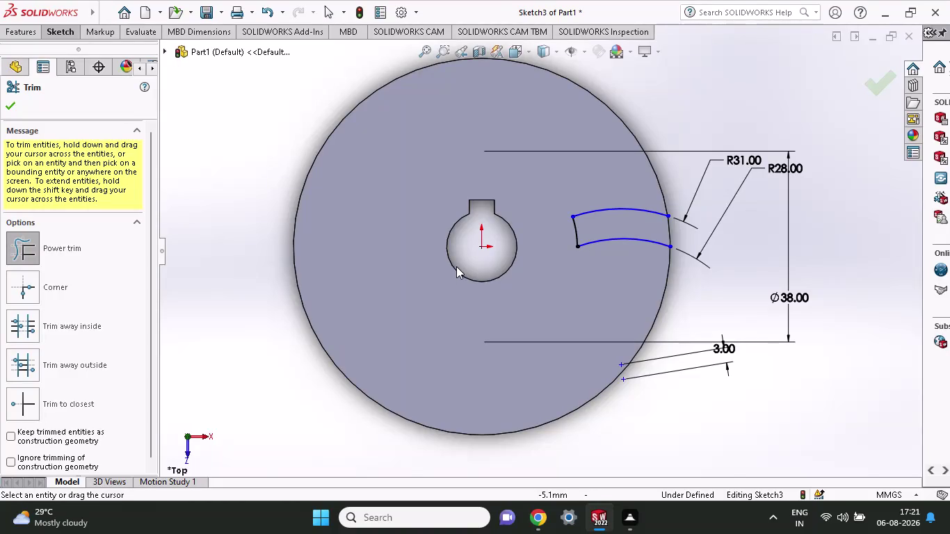
Finish trimming the R28/R31 blade slot and start a Circular Sketch Pattern.
click(104, 35)
click(73, 36)
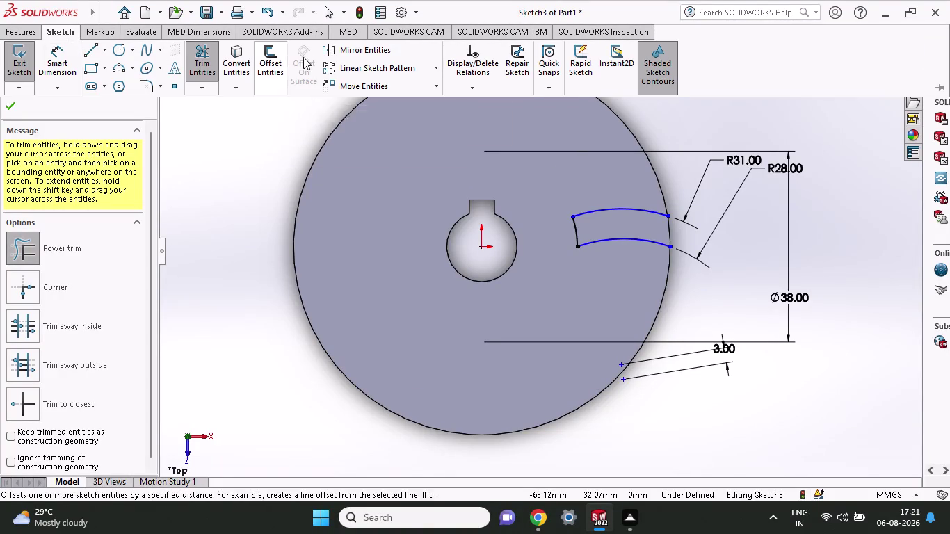
click(437, 73)
click(425, 103)
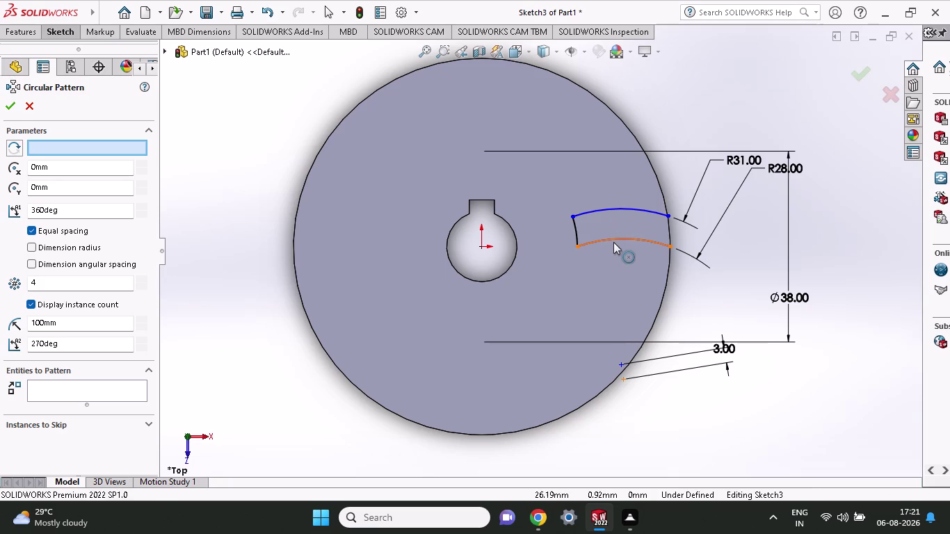
Pattern the three blade arcs six times around the disc's outer edge as centre.
click(613, 237)
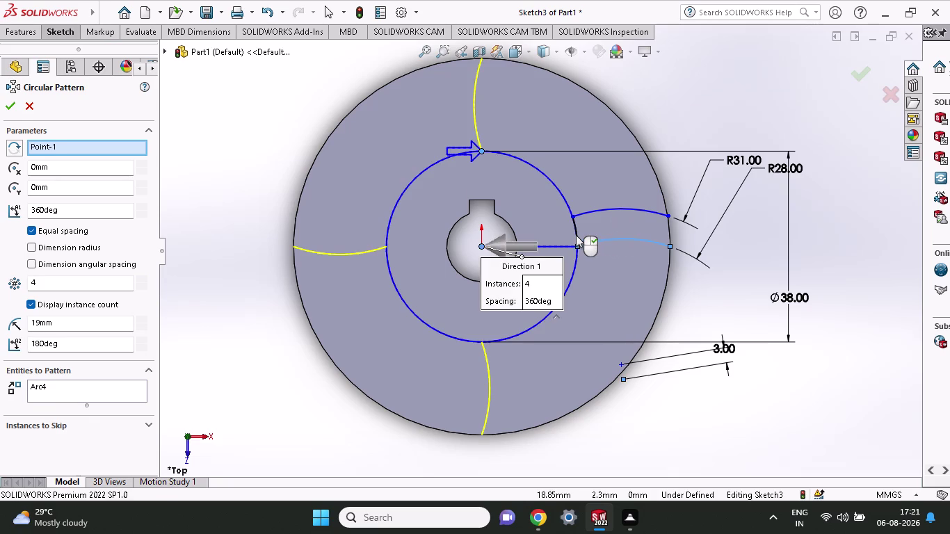
click(576, 235)
click(602, 208)
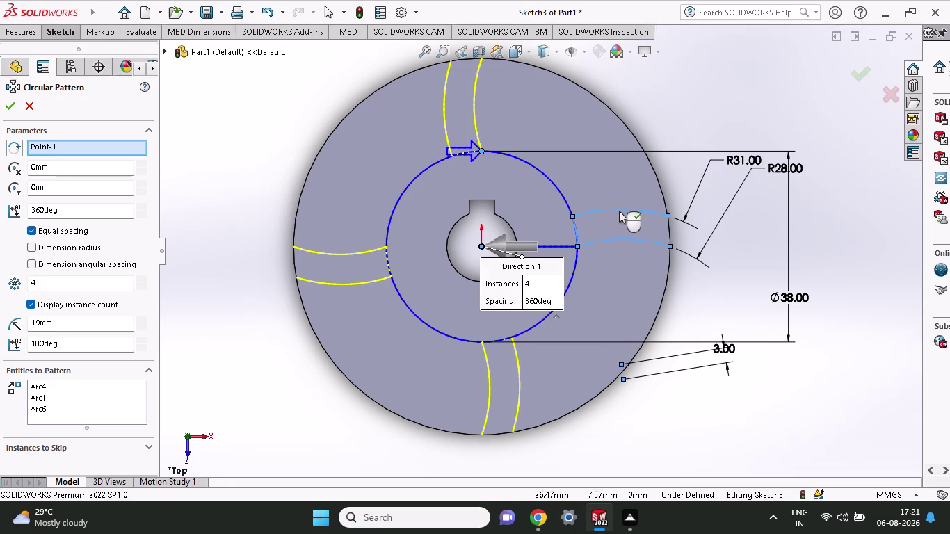
click(671, 233)
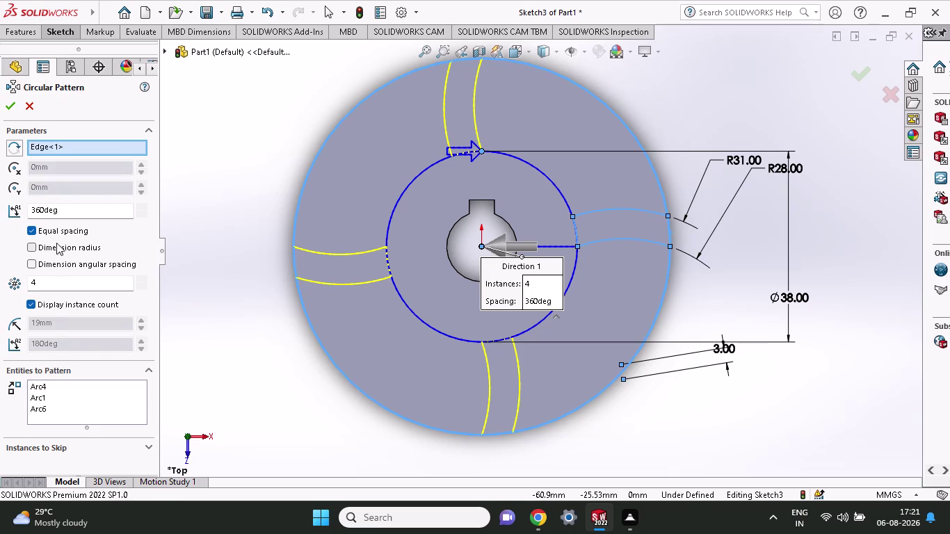
scroll(down, 3)
drag(55, 286, 6, 287)
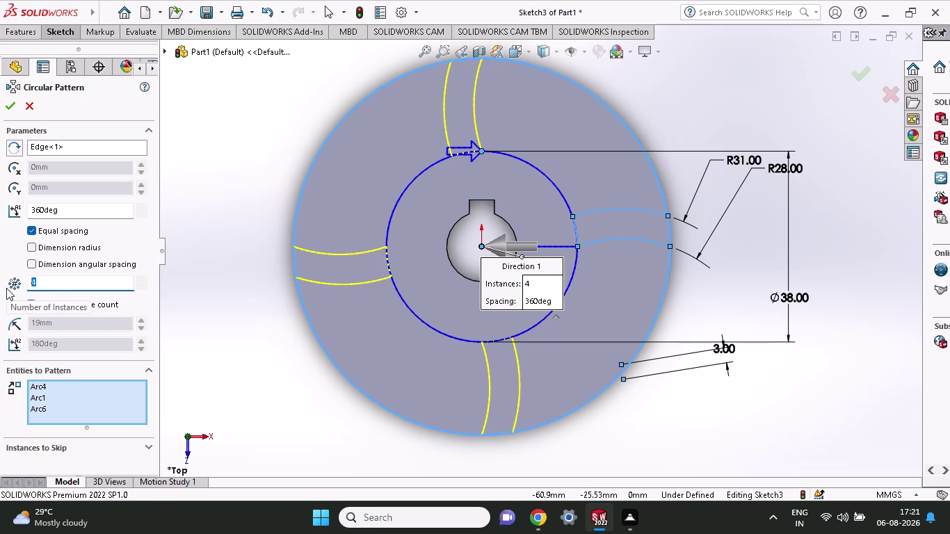
key(BackSpace)
key(6)
click(9, 107)
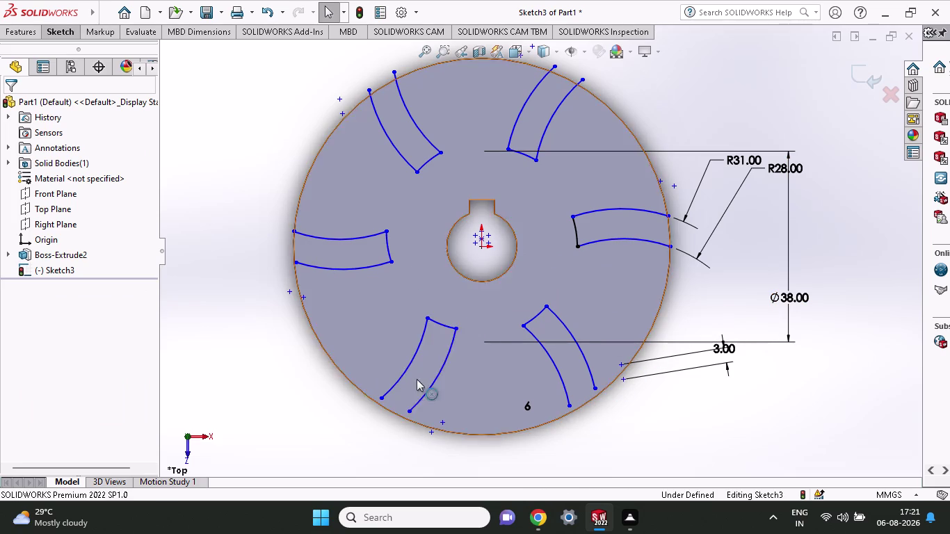
scroll(down, 3)
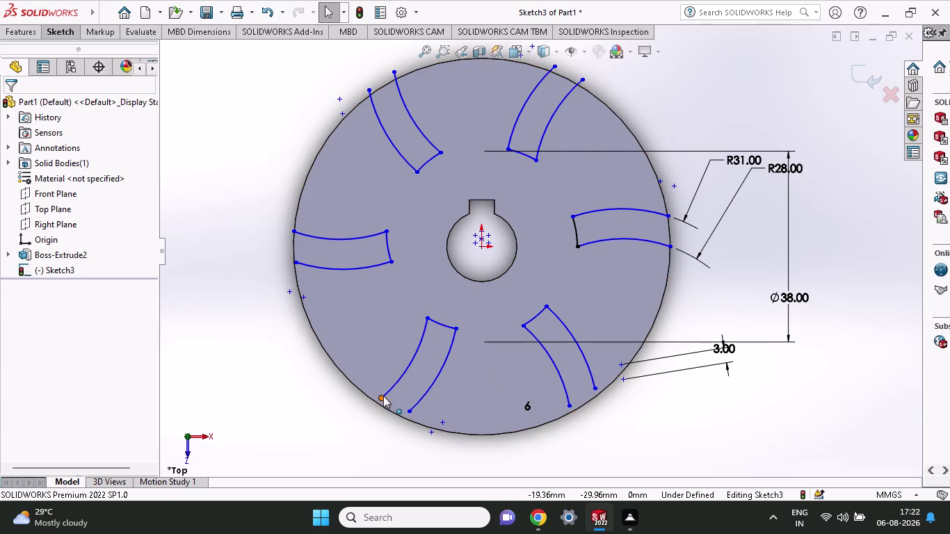
scroll(down, 3)
drag(398, 385, 389, 394)
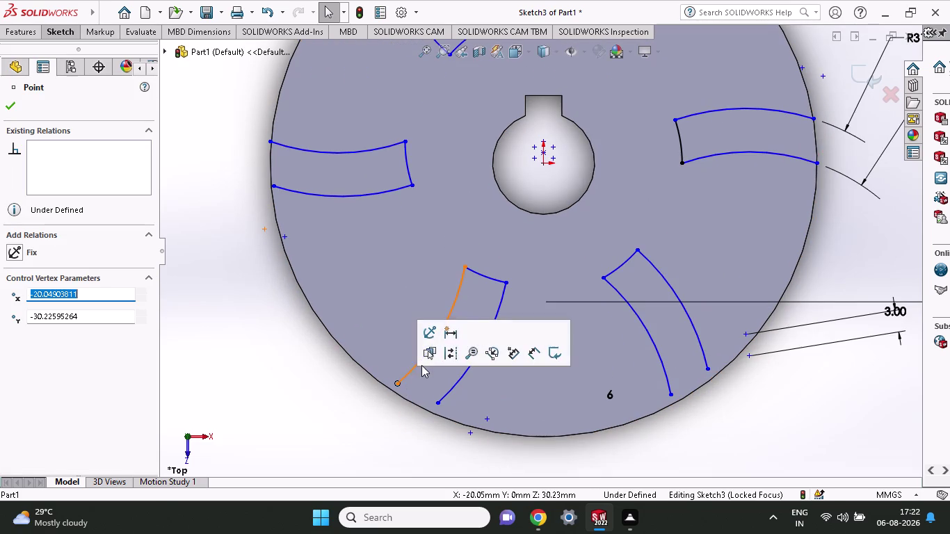
key(Escape)
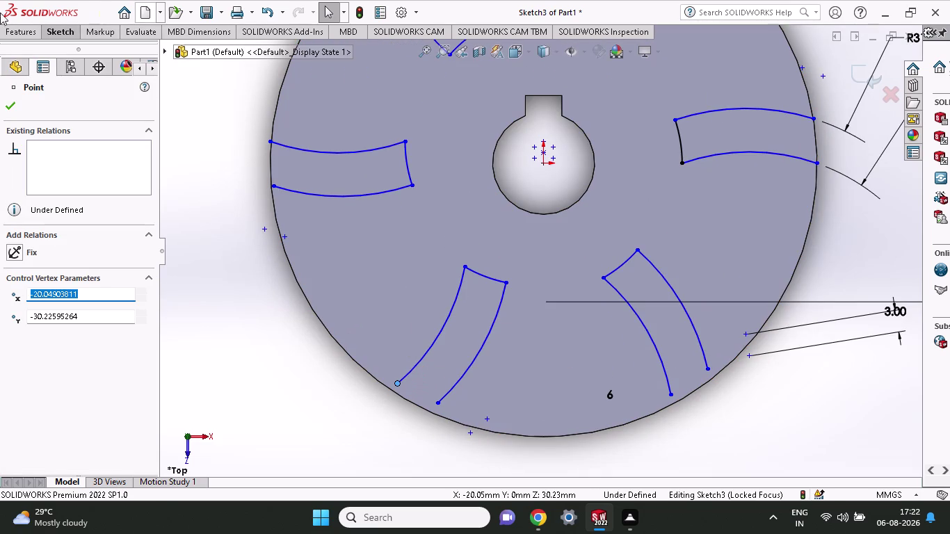
click(65, 30)
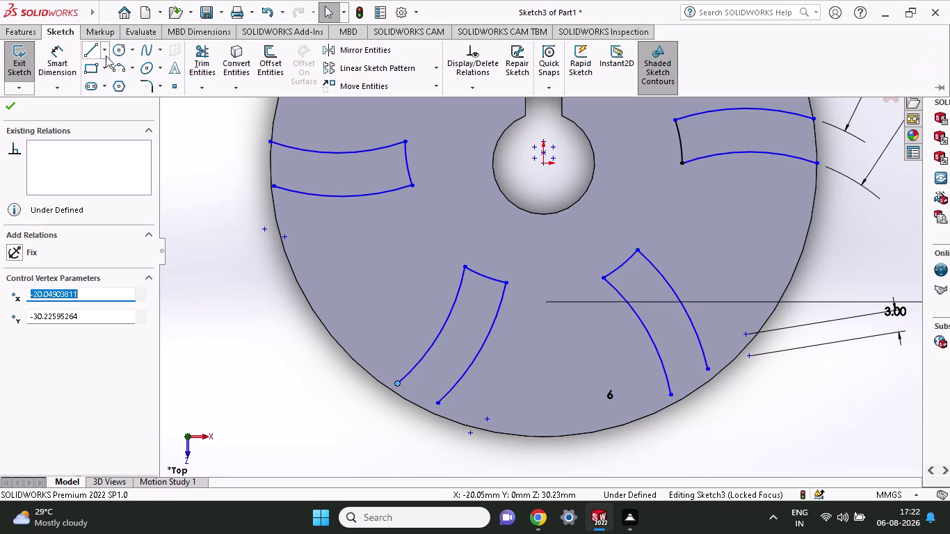
scroll(down, 3)
scroll(down, 3)
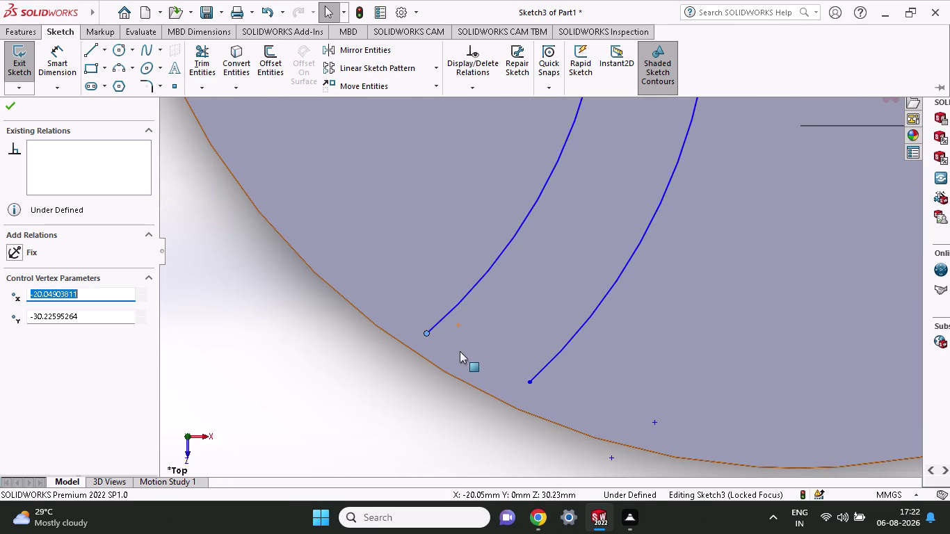
key(Escape)
scroll(up, 3)
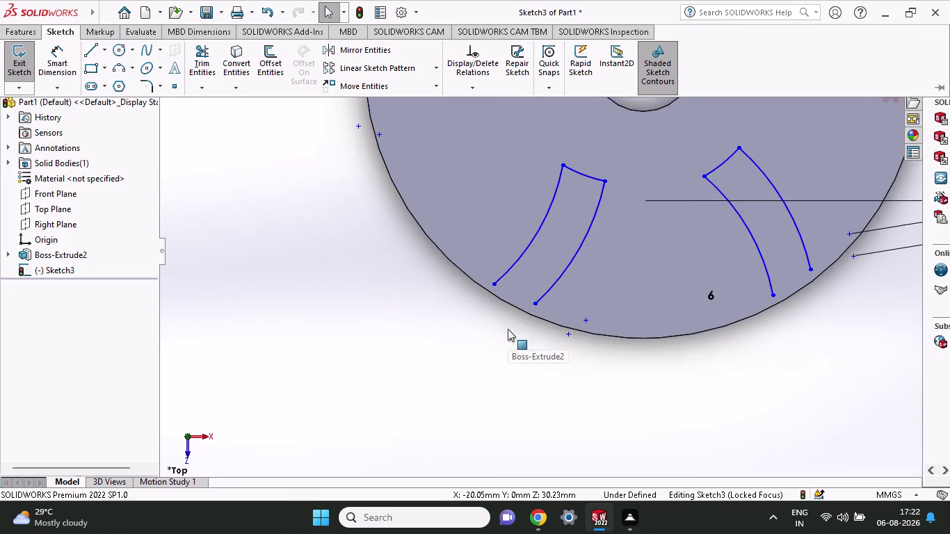
scroll(up, 3)
scroll(down, 3)
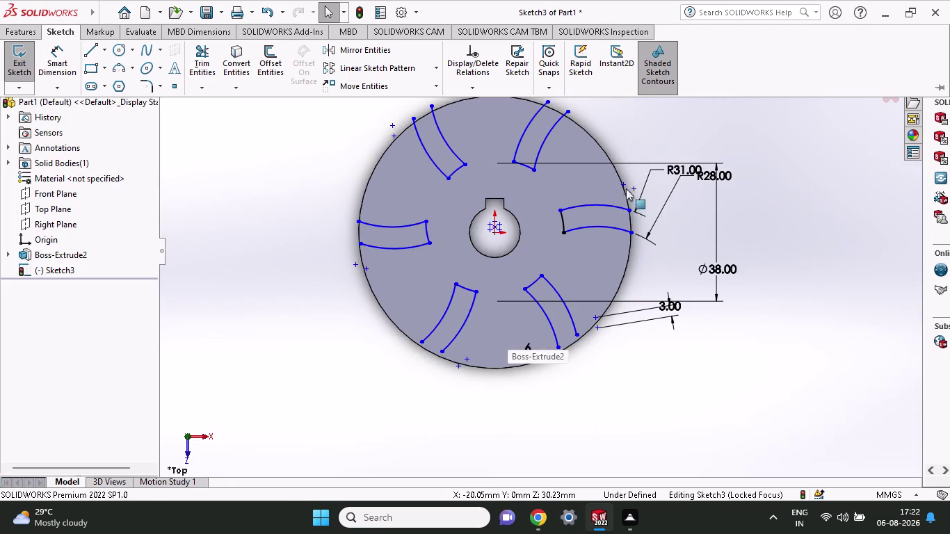
scroll(down, 3)
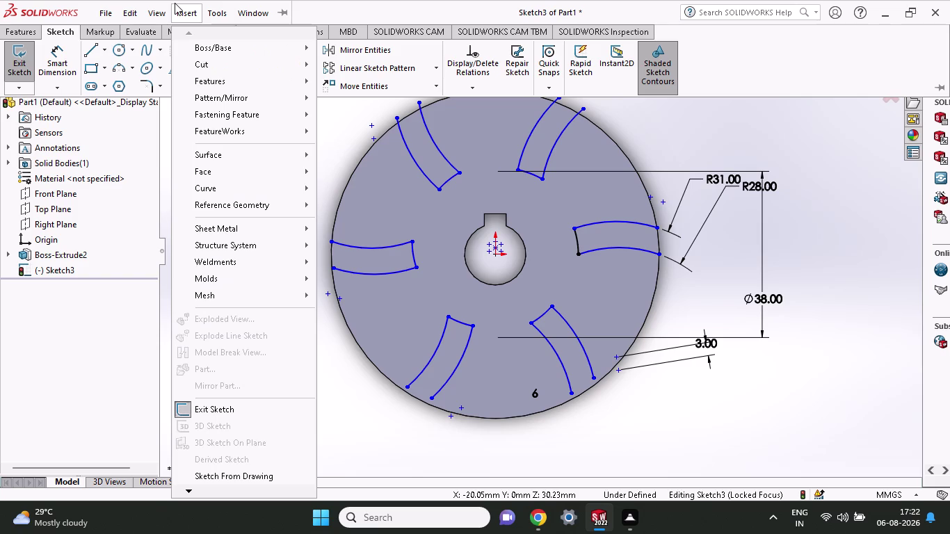
Undo the six-blade pattern and the preceding sketch changes.
key(ctrl+z)
key(ctrl+z)
key(ctrl+z)
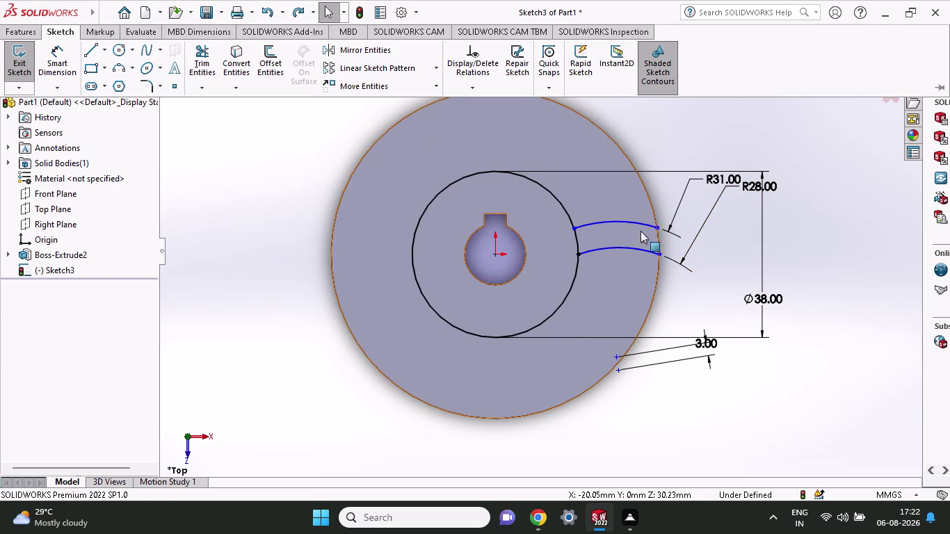
Pattern the upper, lower and end blade arcs four times around the hub origin.
click(427, 67)
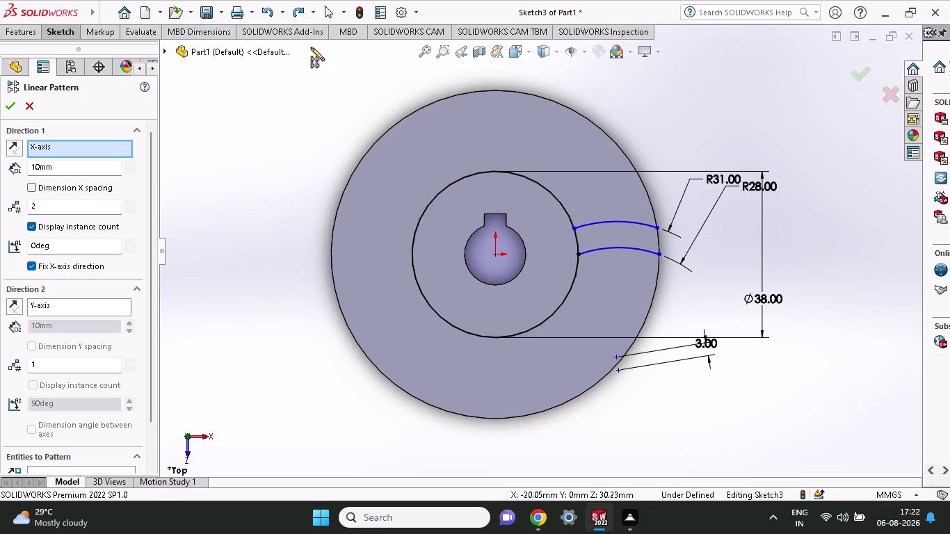
click(66, 30)
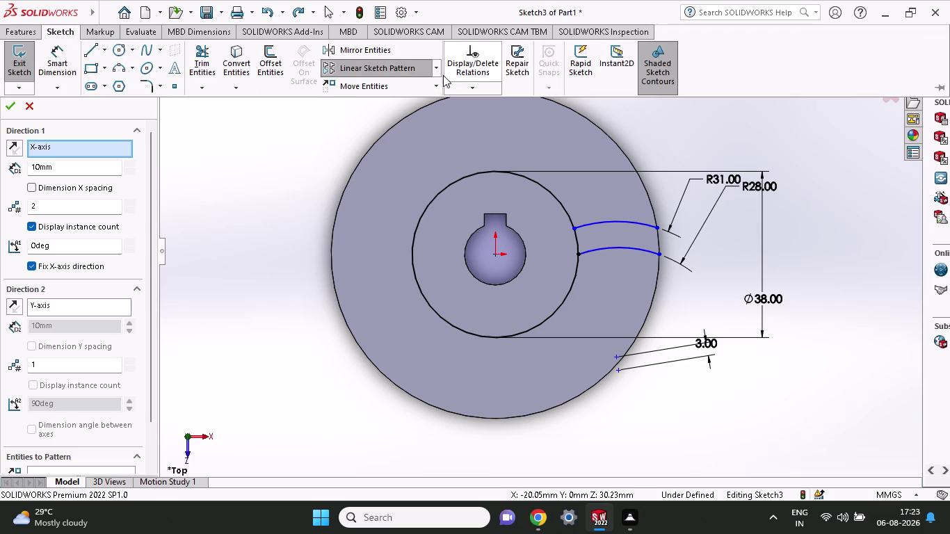
click(439, 75)
click(422, 108)
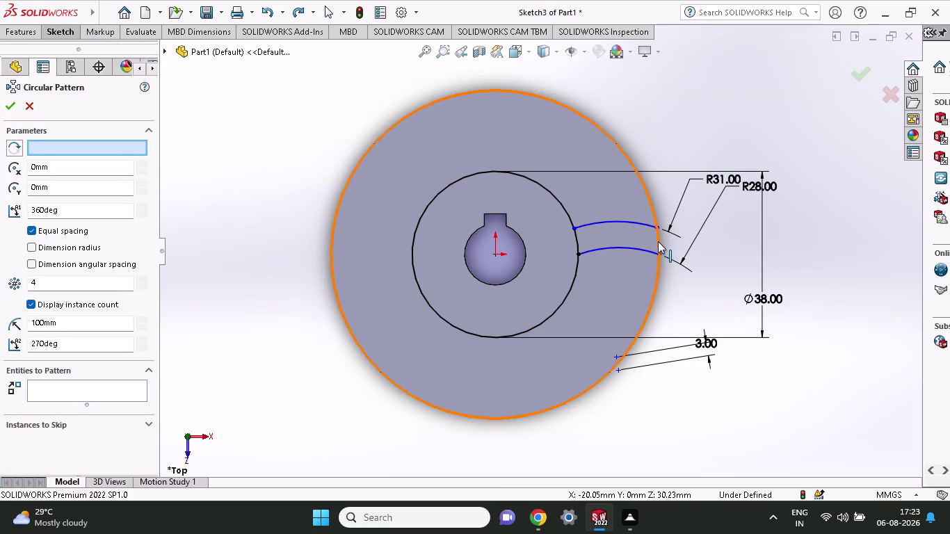
click(658, 242)
click(648, 249)
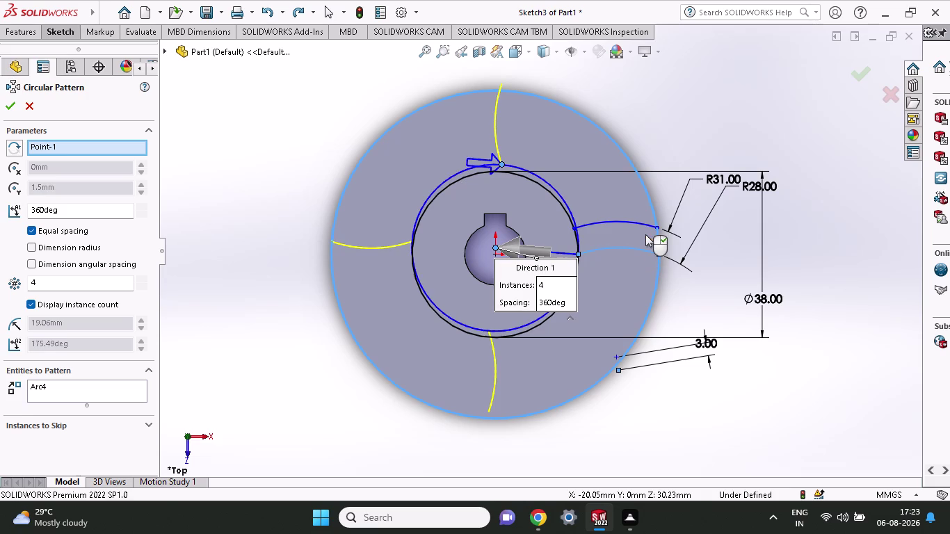
click(637, 225)
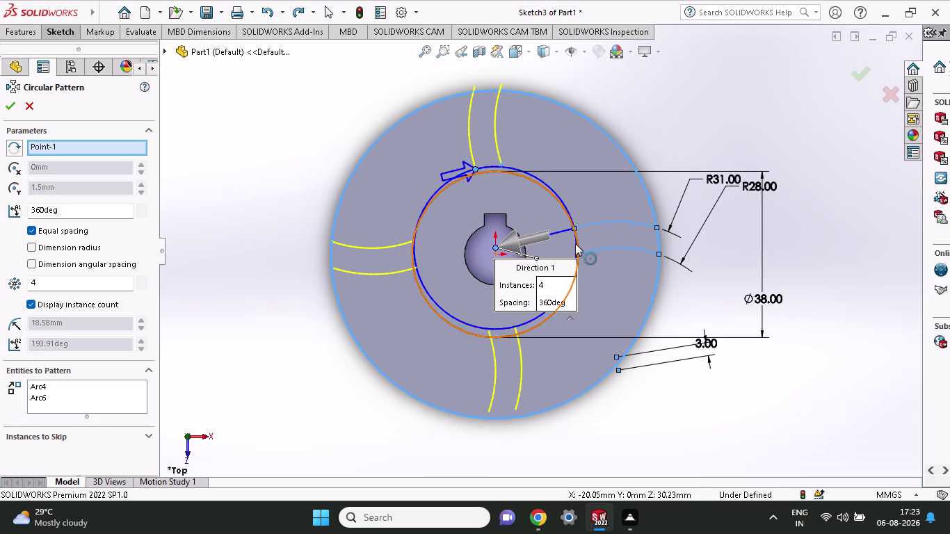
click(576, 244)
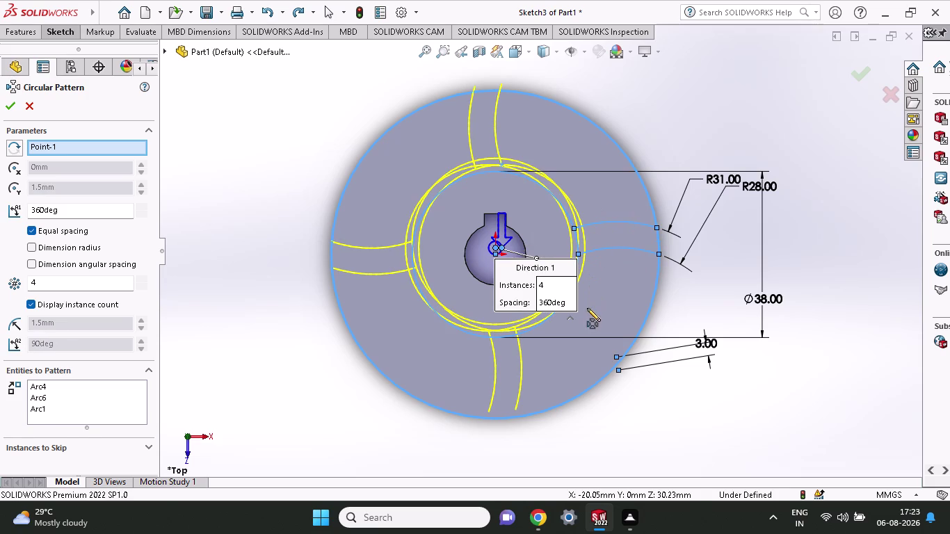
click(15, 108)
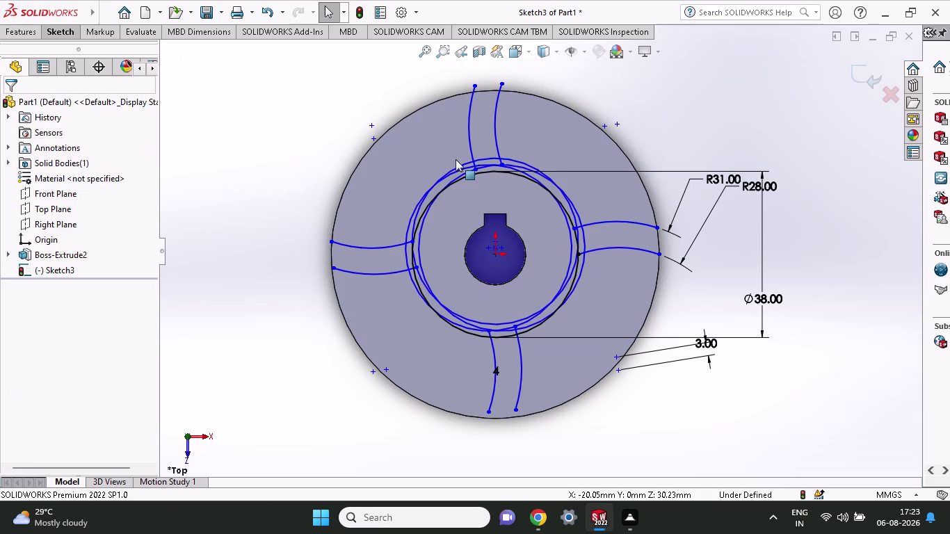
middle_drag(721, 126, 645, 210)
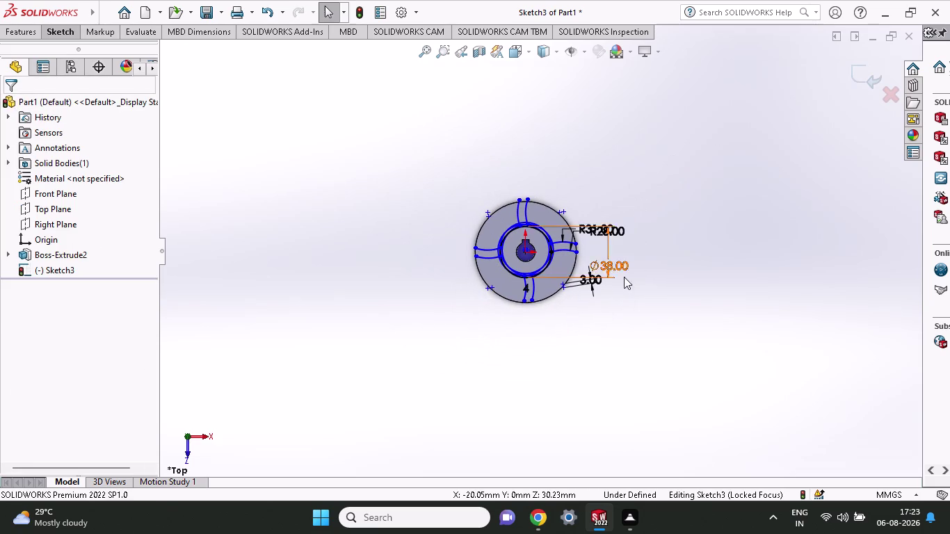
middle_drag(614, 288, 614, 218)
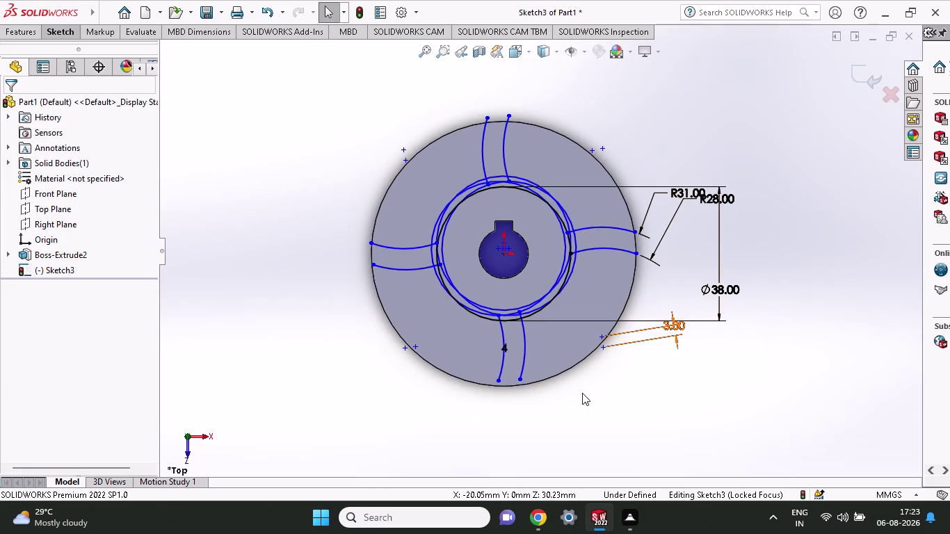
middle_drag(573, 410, 582, 183)
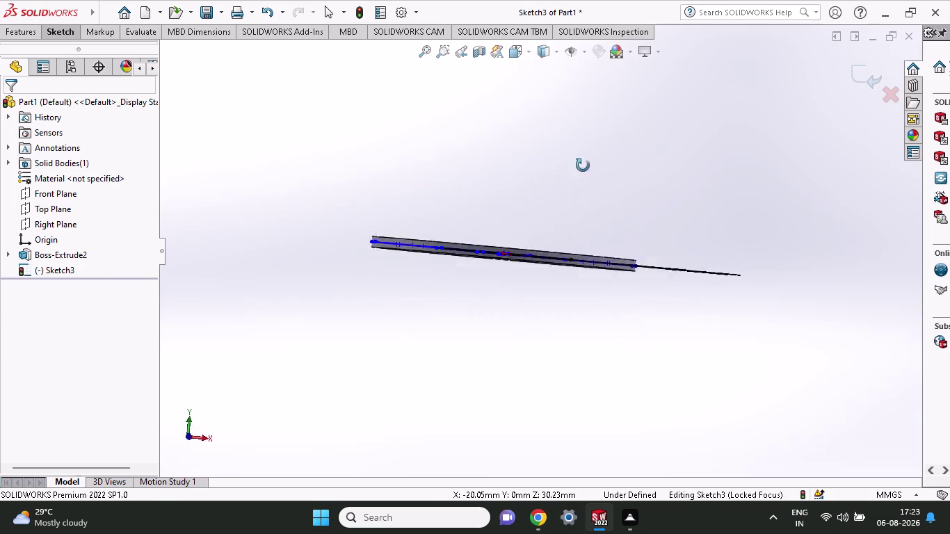
middle_drag(581, 183, 598, 26)
middle_drag(694, 178, 664, 143)
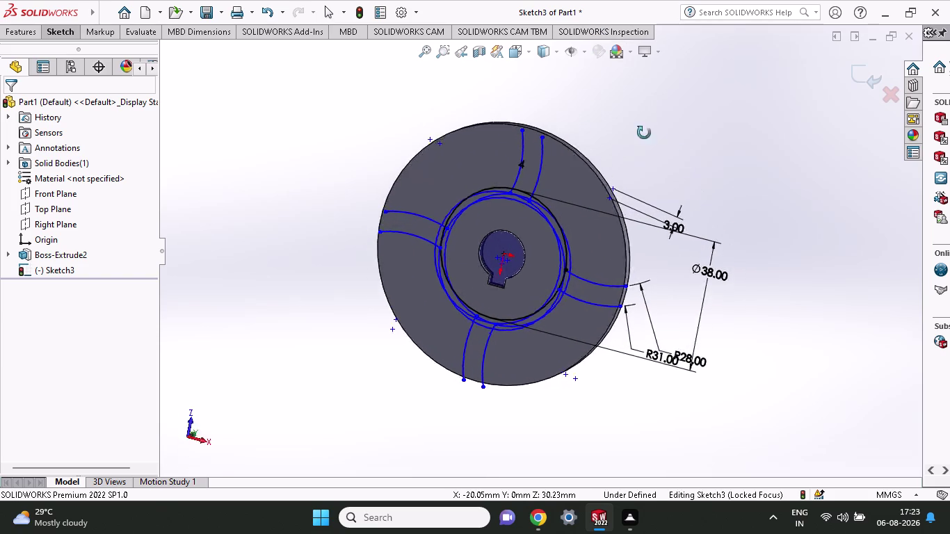
middle_drag(664, 144, 682, 84)
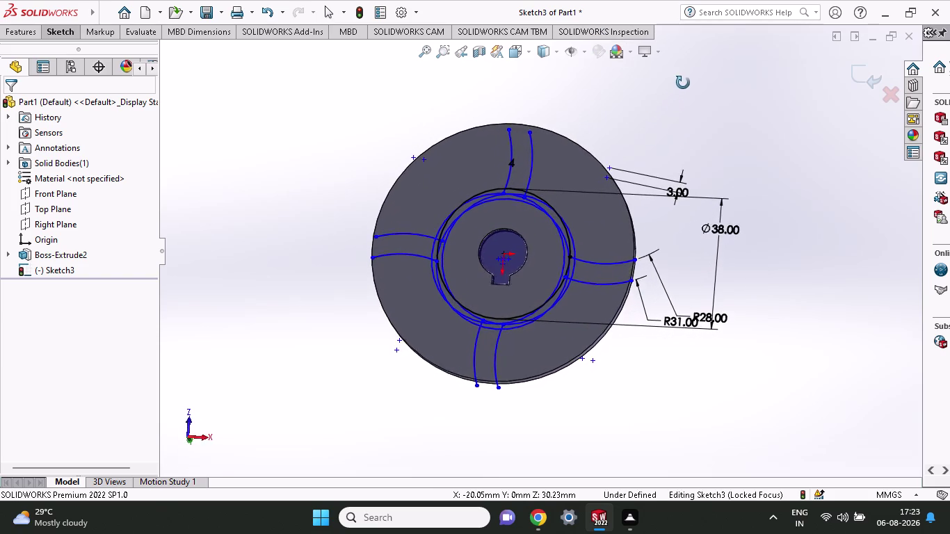
middle_drag(682, 84, 580, 420)
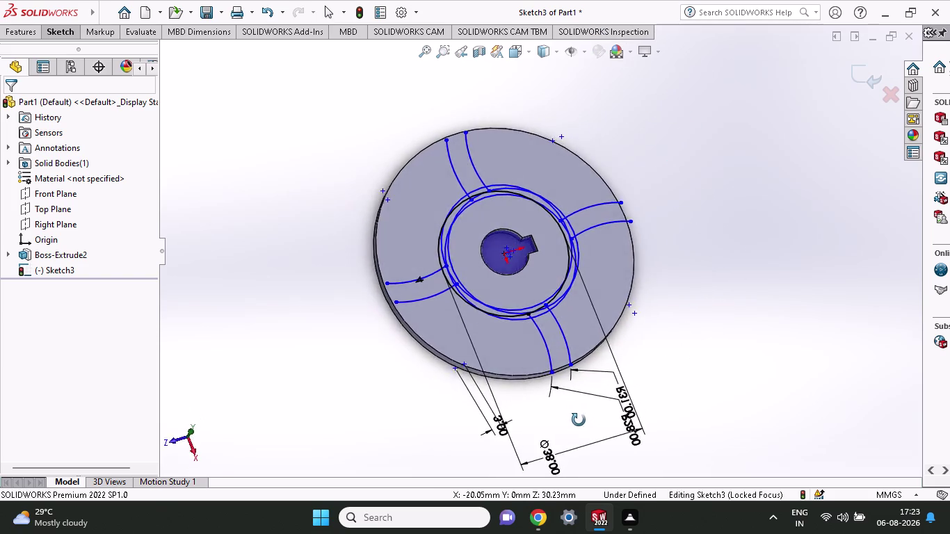
middle_drag(579, 420, 642, 298)
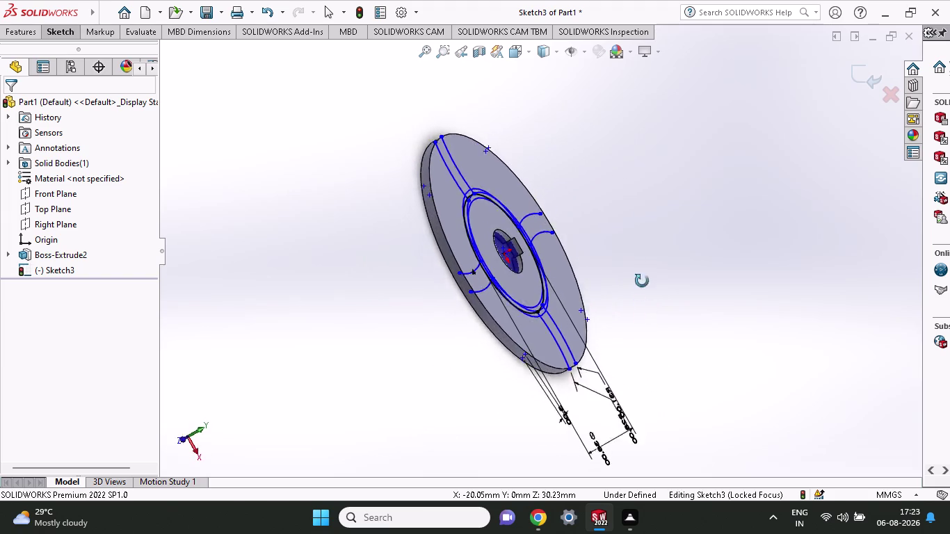
middle_drag(642, 298, 586, 377)
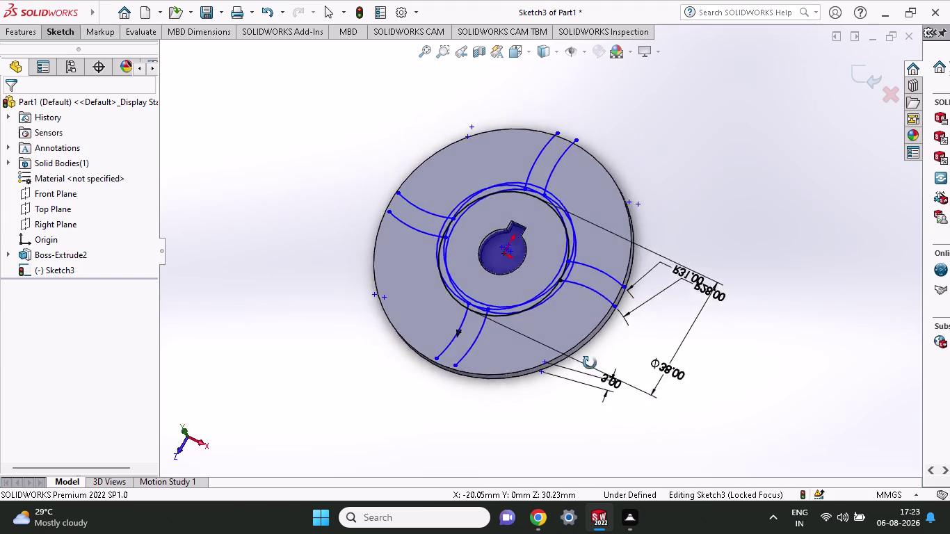
middle_drag(586, 377, 621, 359)
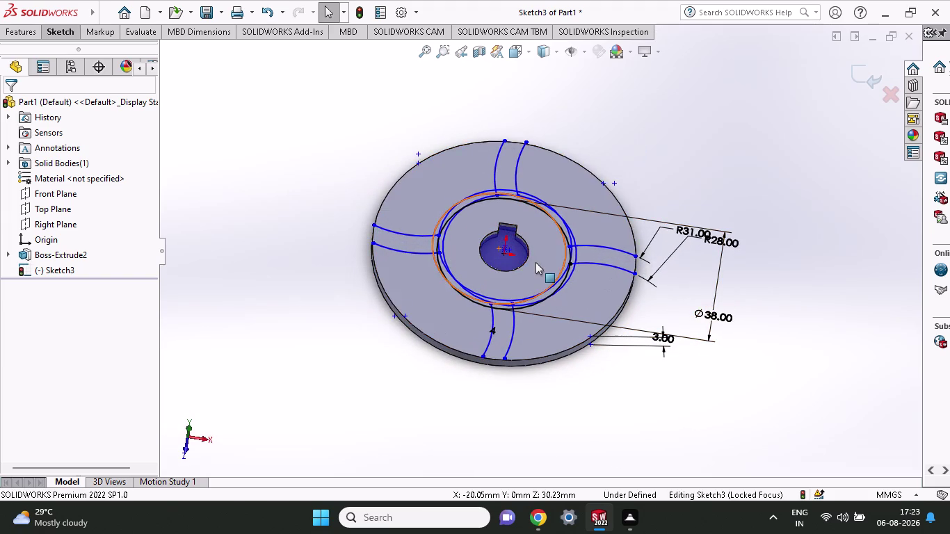
click(29, 25)
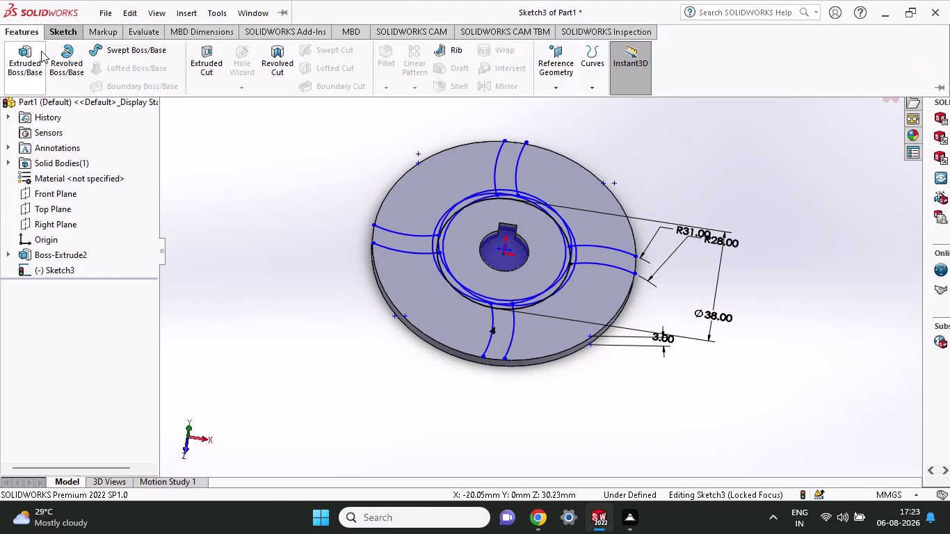
click(24, 67)
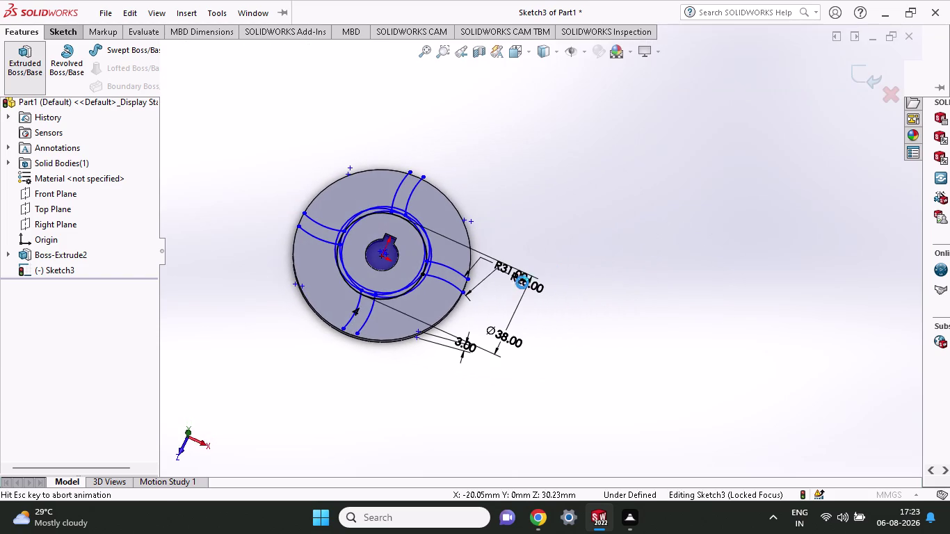
click(452, 273)
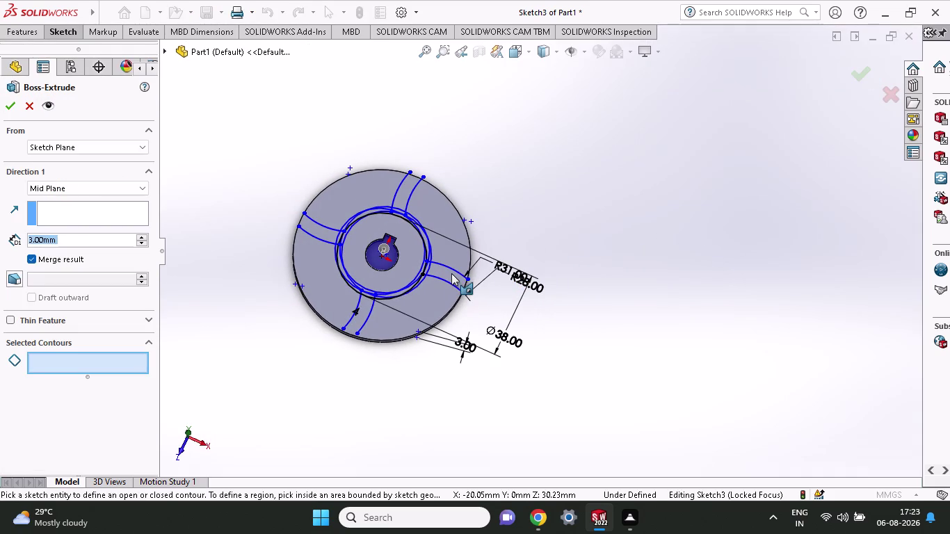
click(442, 273)
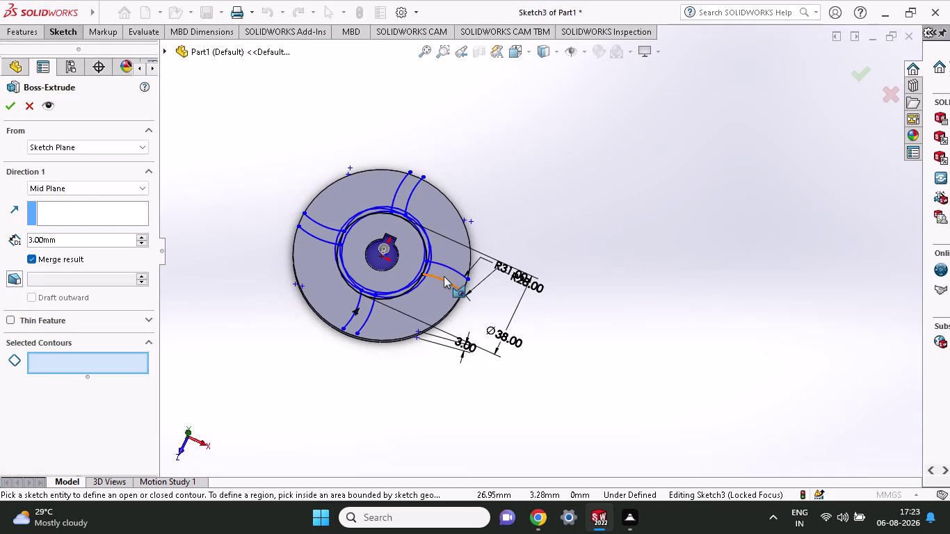
click(444, 276)
click(447, 267)
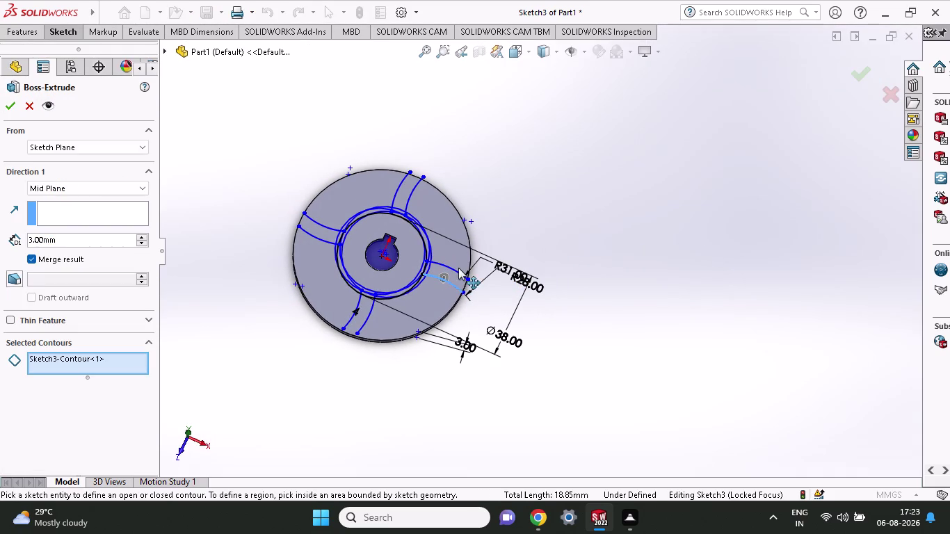
click(458, 271)
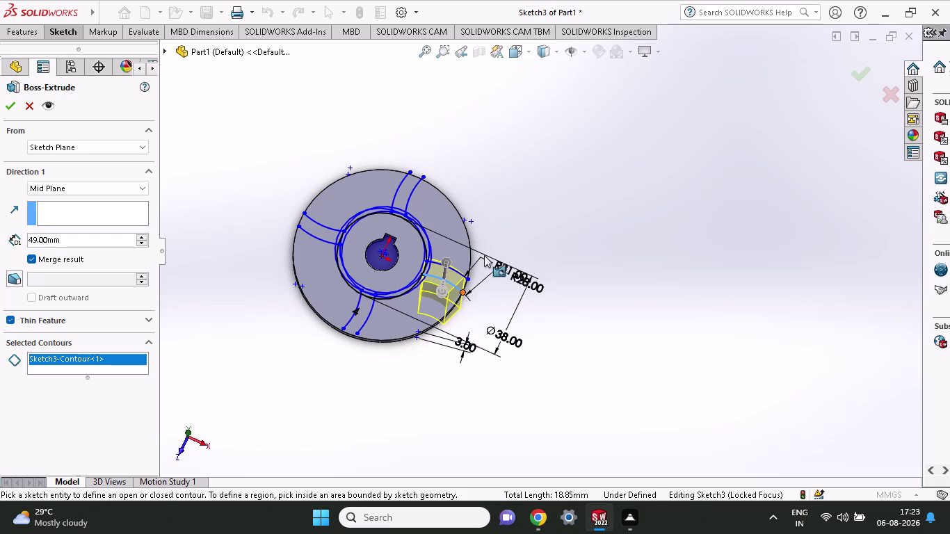
scroll(down, 3)
scroll(down, 3)
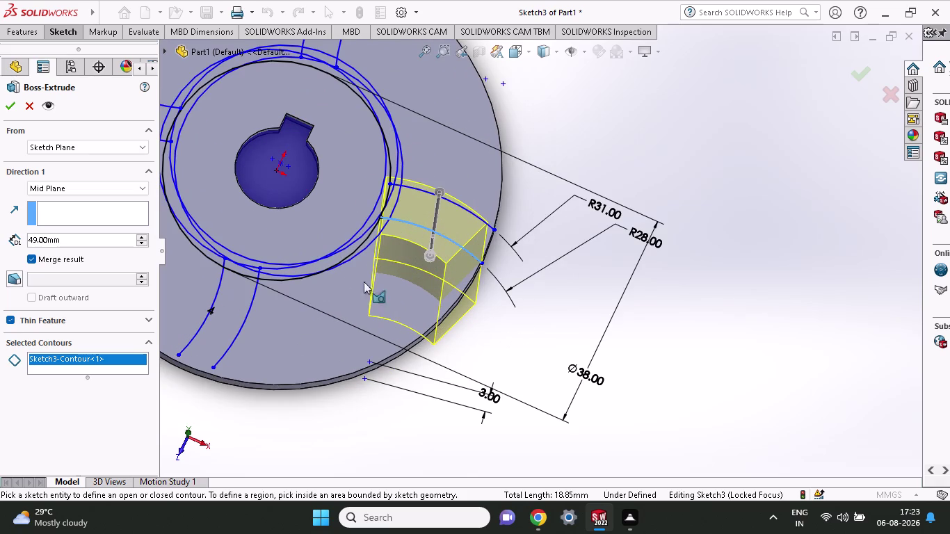
click(239, 309)
click(242, 329)
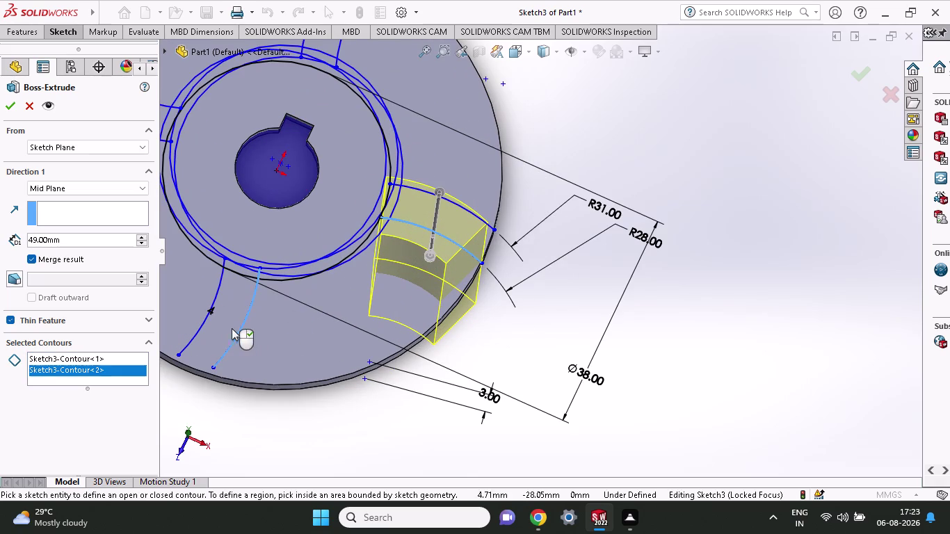
scroll(up, 3)
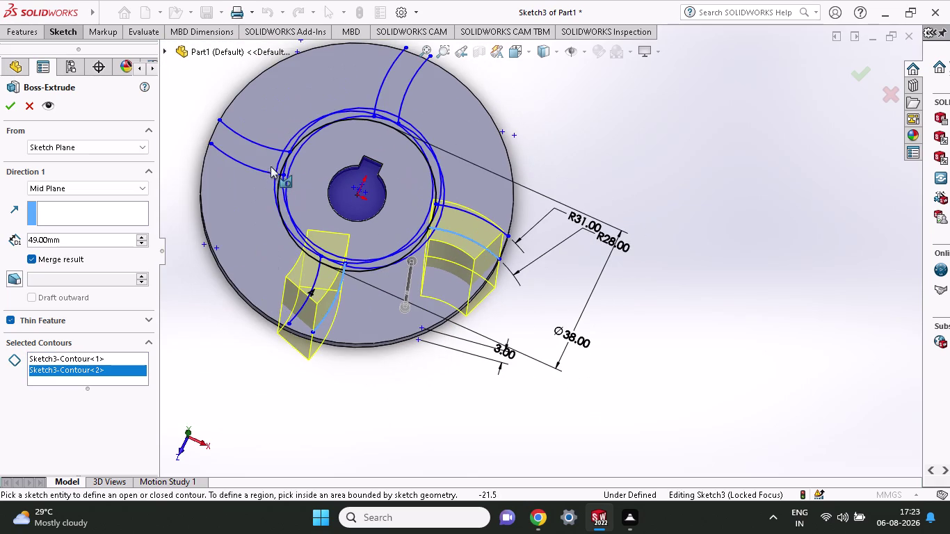
click(272, 162)
click(263, 153)
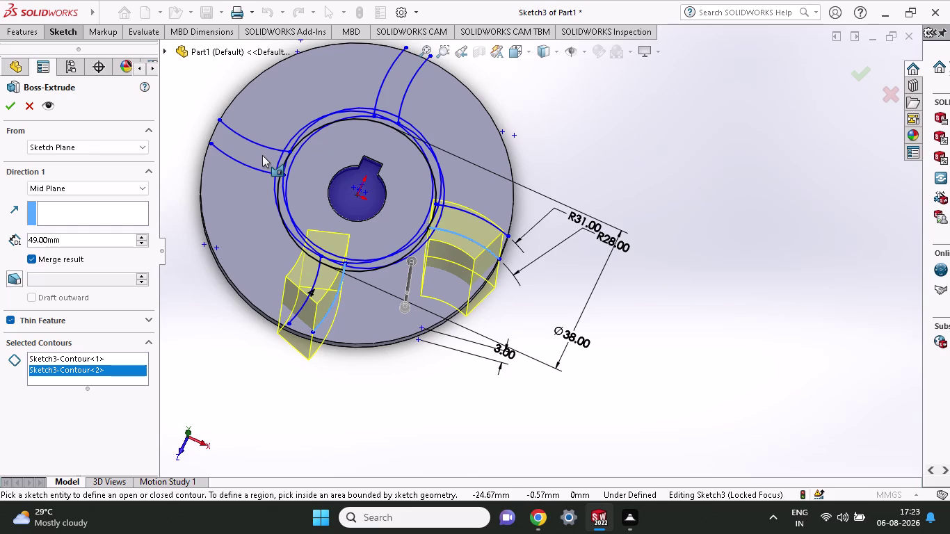
key(Escape)
Undo the latest blade arc edits with repeated Ctrl+Z.
click(261, 162)
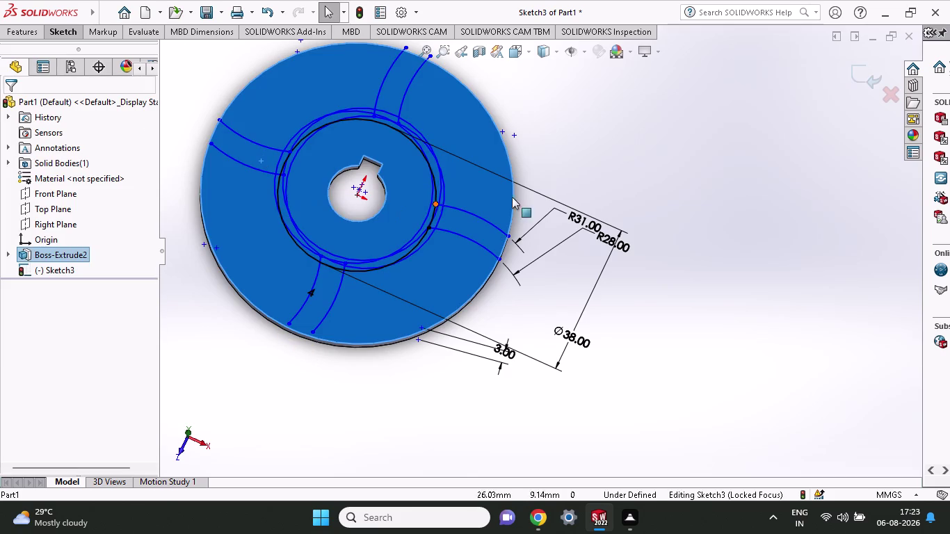
key(ctrl+z)
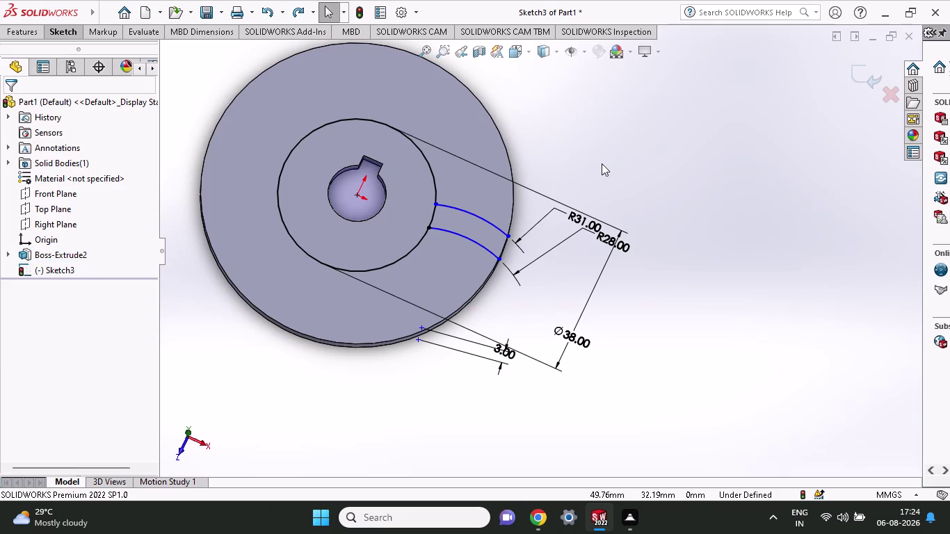
key(ctrl+z)
key(ctrl+z)
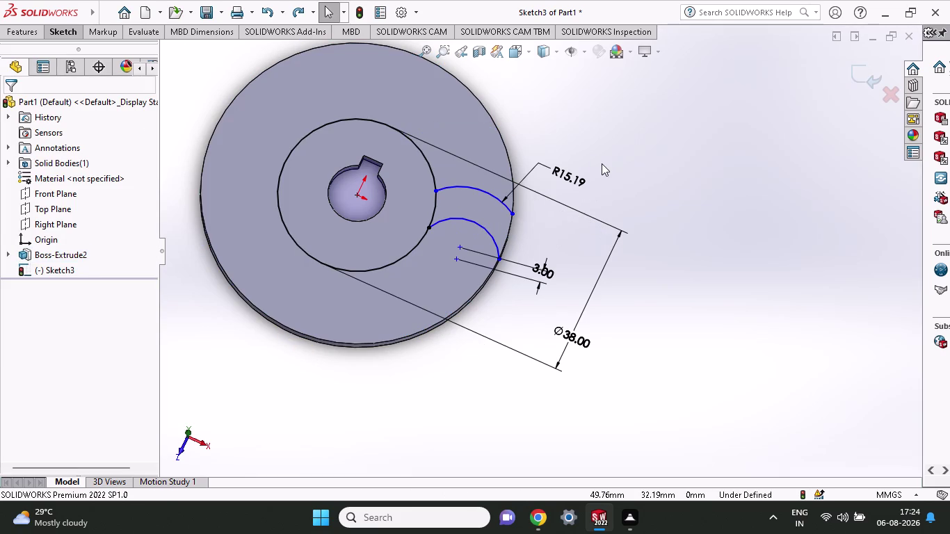
key(ctrl+z)
key(ctrl+z)
key(ctrl+z)
key(ctrl+z)
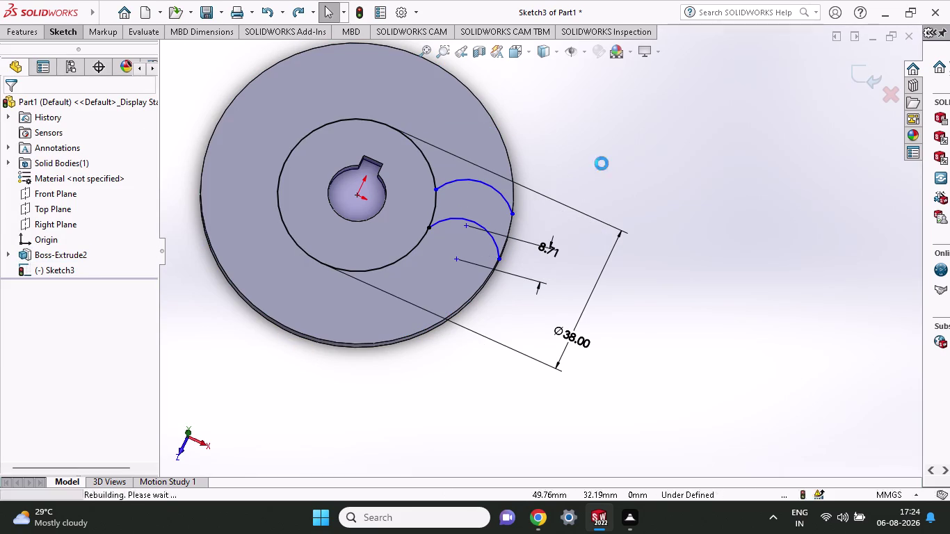
Undo the remaining blade arcs and dimensions, leaving only the Ø38 hub circle.
click(53, 32)
click(65, 60)
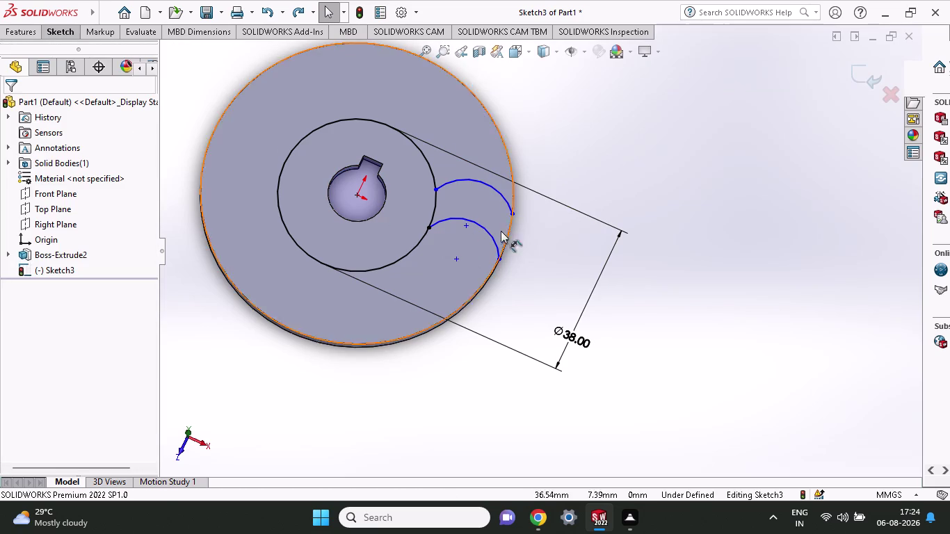
key(Escape)
key(Escape)
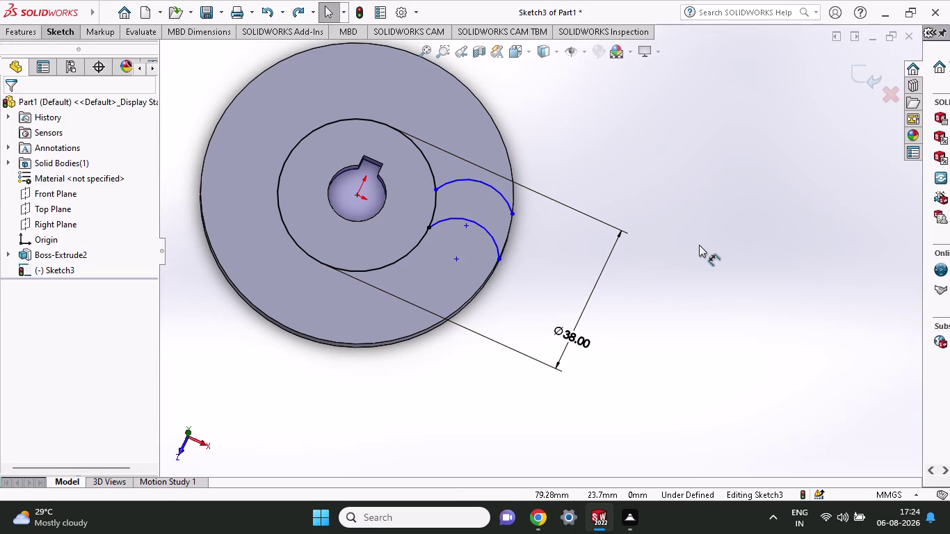
key(ctrl+z)
key(ctrl+z)
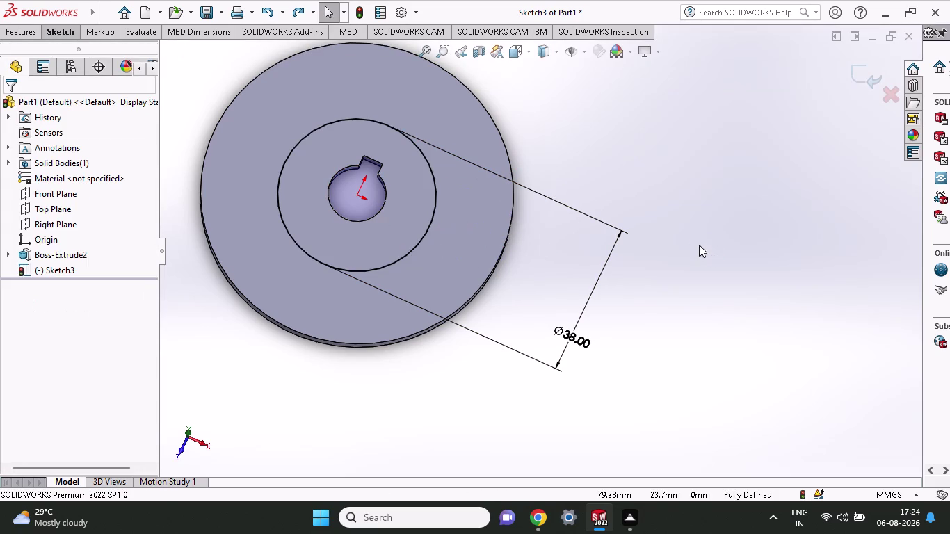
click(476, 140)
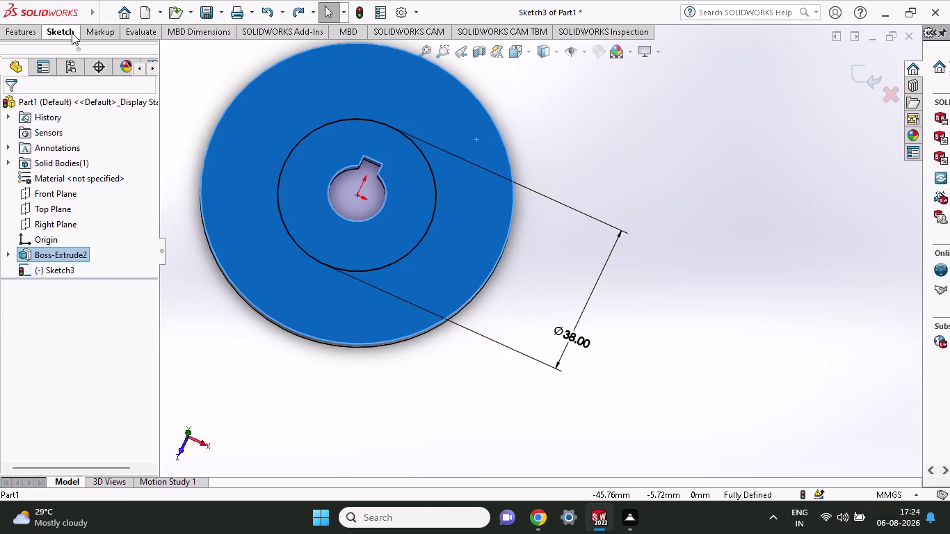
Try twice to draw an arc from the disc centre, abandoning both attempts.
click(64, 29)
click(114, 66)
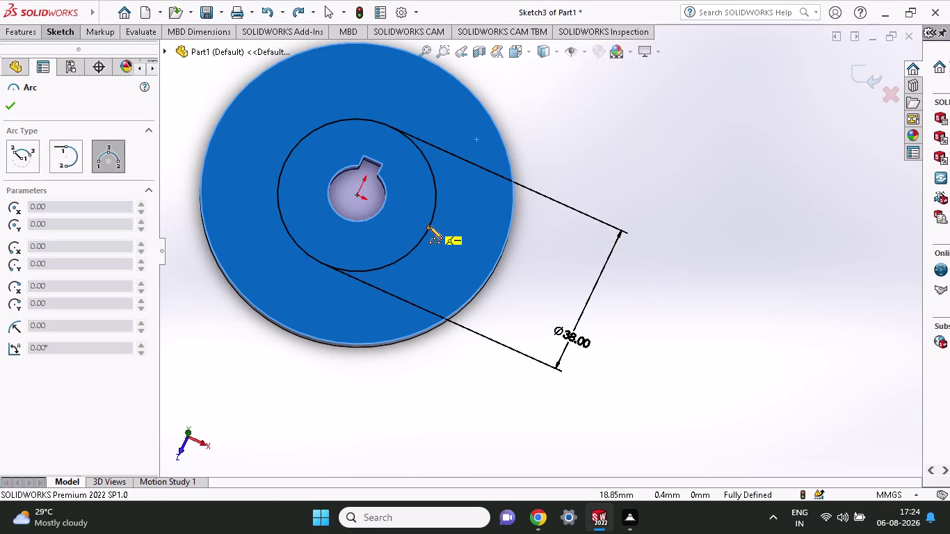
click(429, 226)
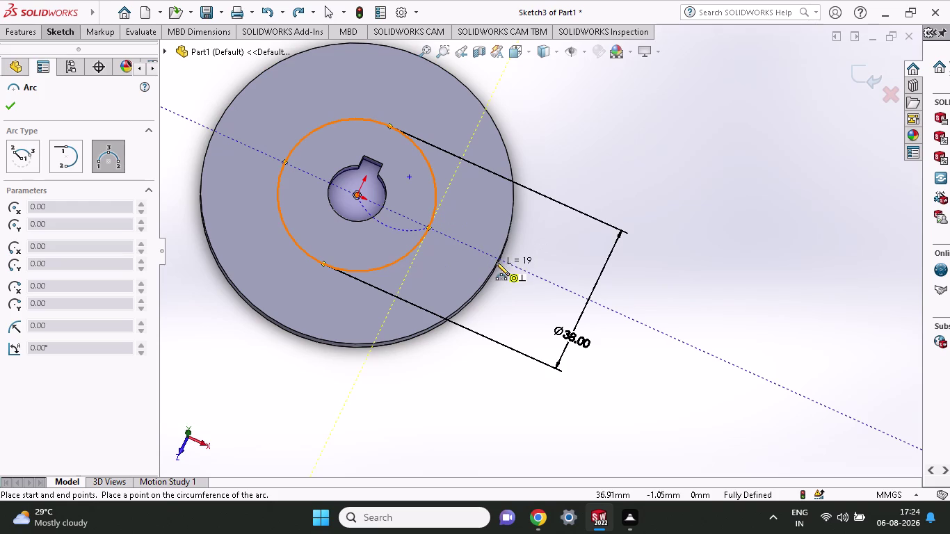
click(498, 260)
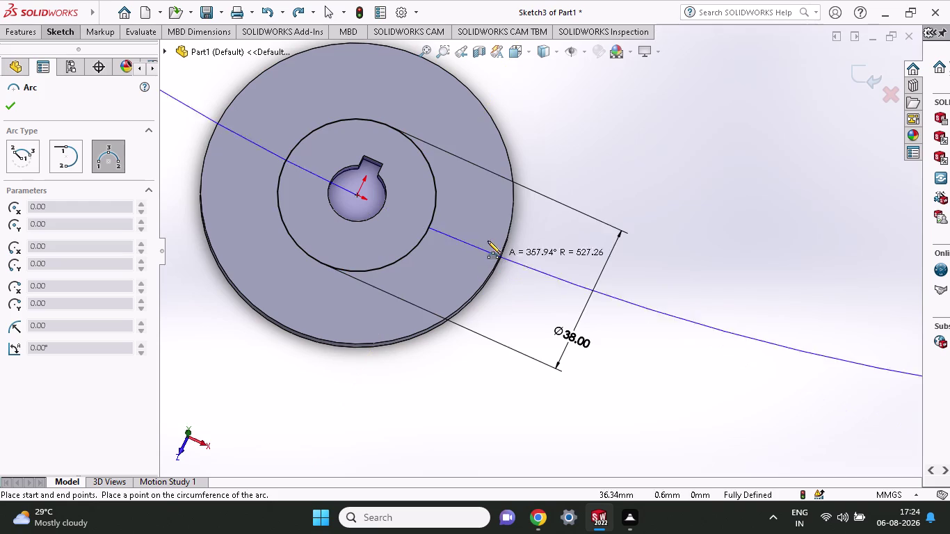
key(Escape)
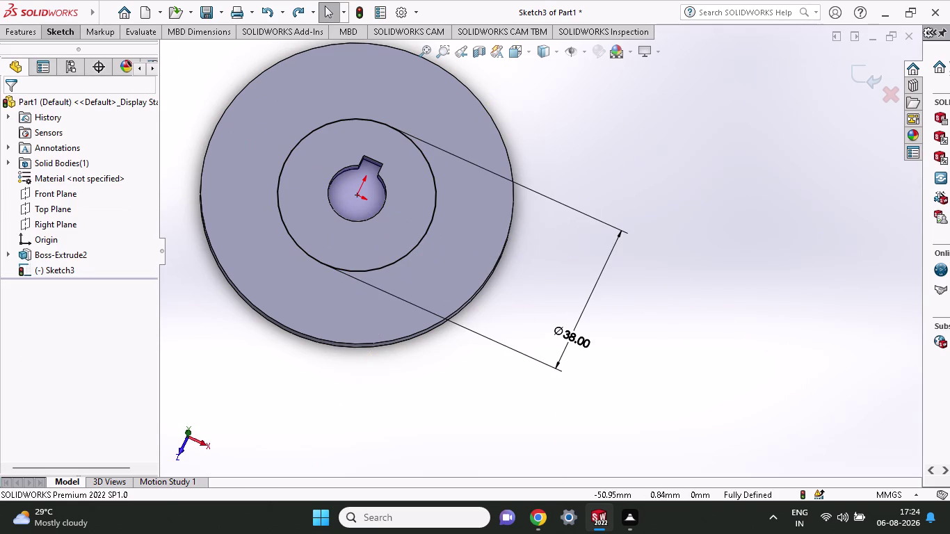
click(77, 31)
click(122, 67)
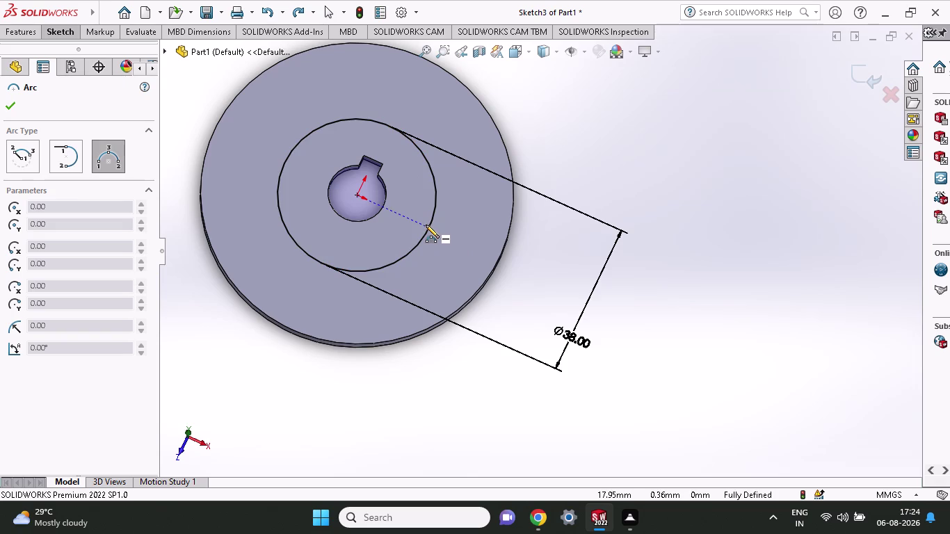
click(427, 229)
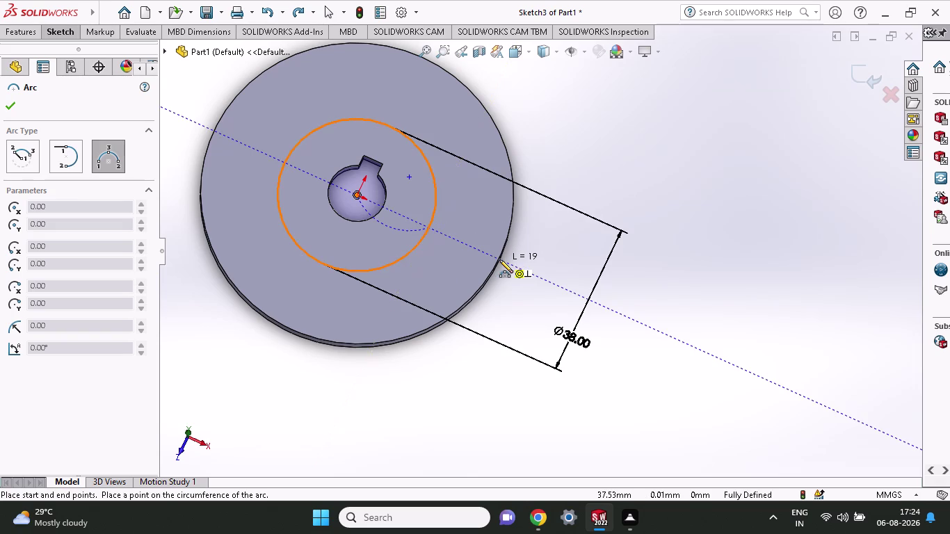
click(499, 259)
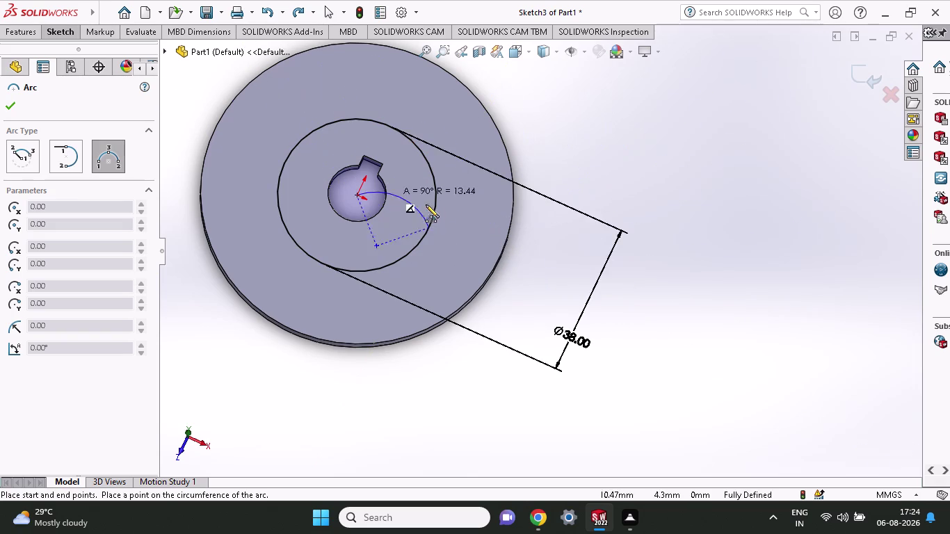
key(Escape)
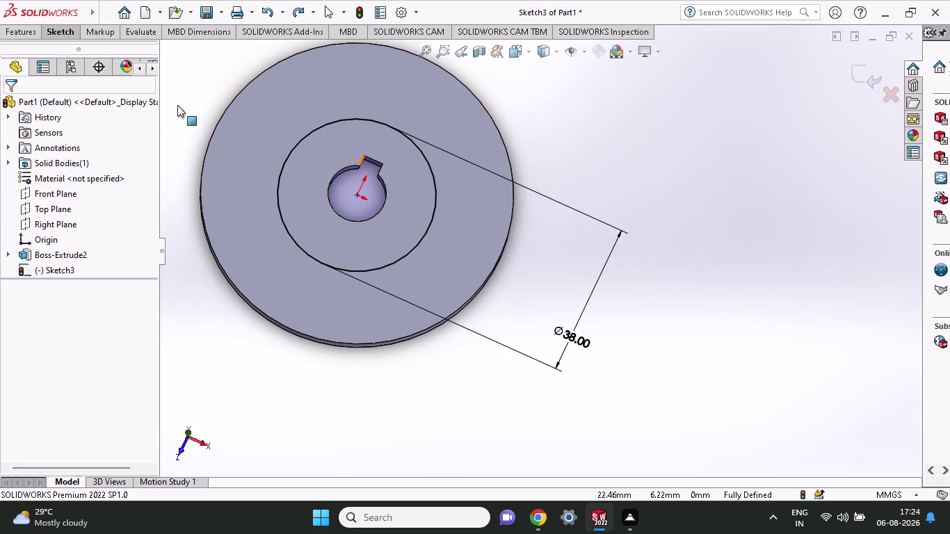
Switch to Top view to look straight down onto the disc face.
click(52, 39)
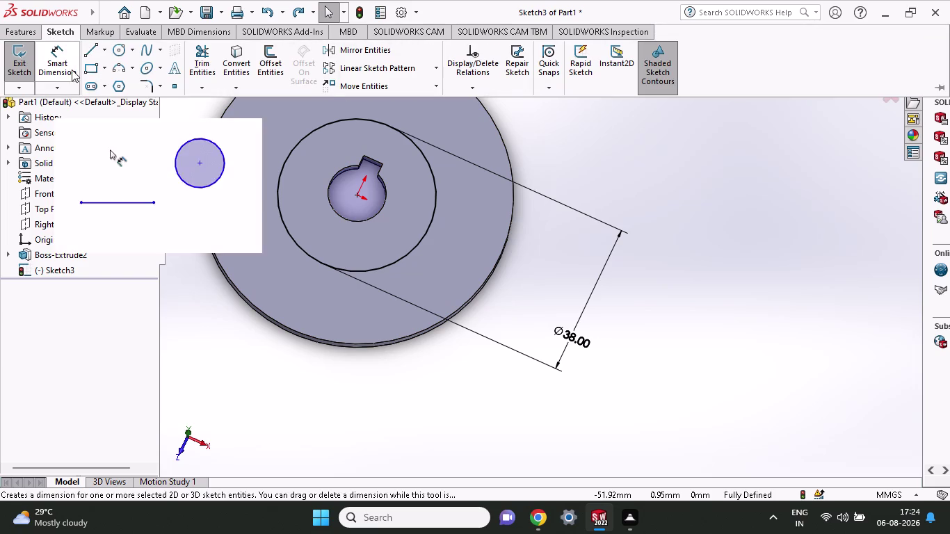
click(120, 68)
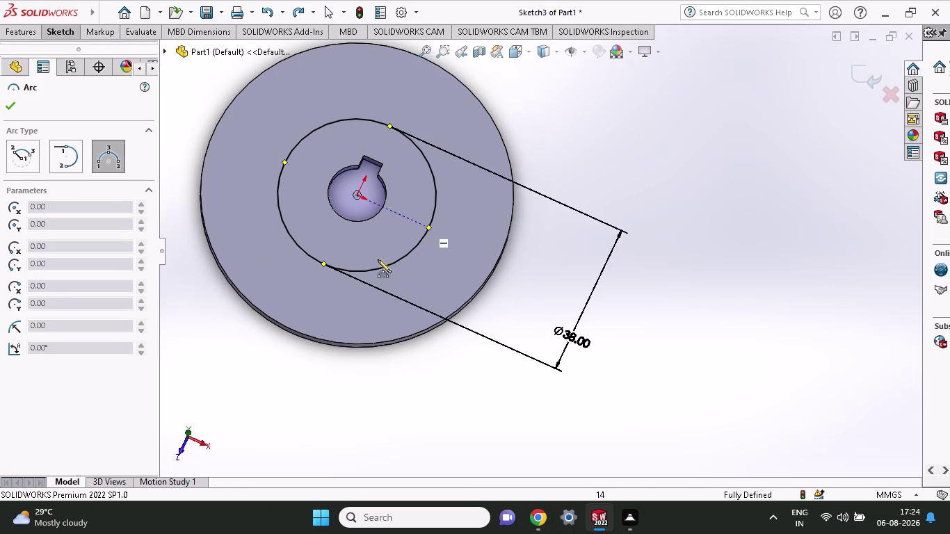
click(199, 439)
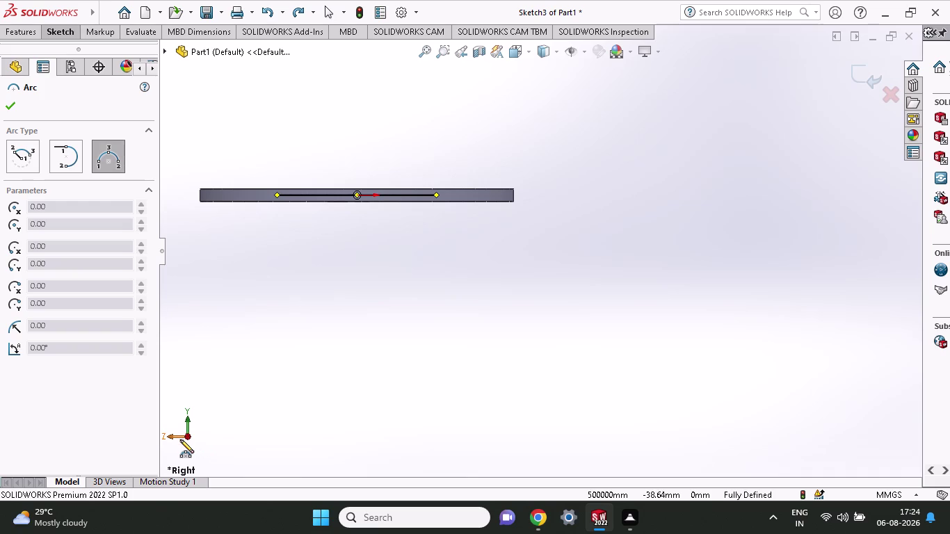
click(176, 439)
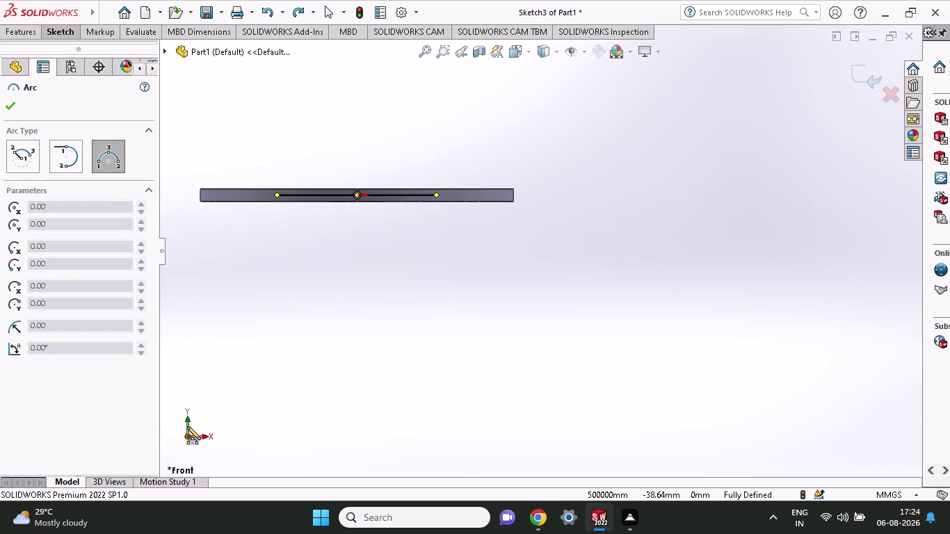
click(187, 427)
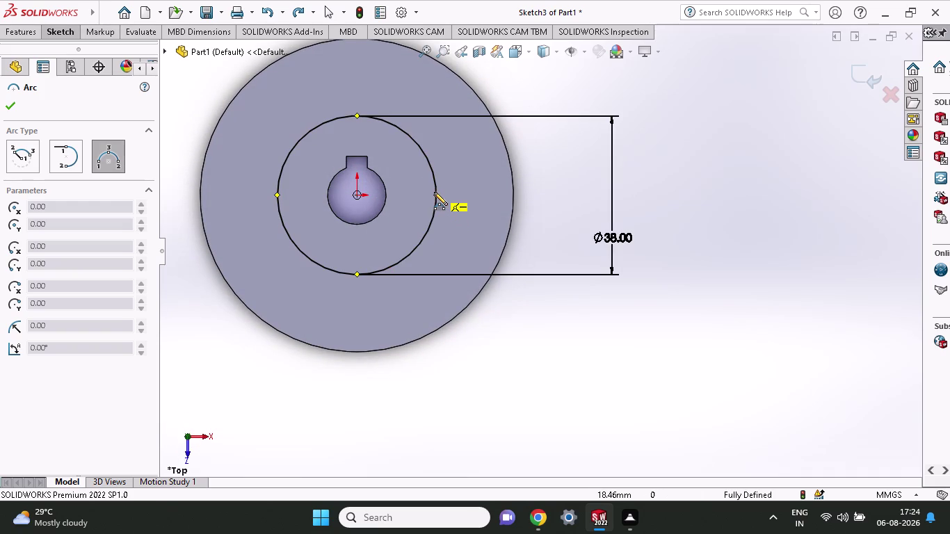
Draw two 3-point blade arcs from the Ø38 hub circle to the outer edge.
click(434, 195)
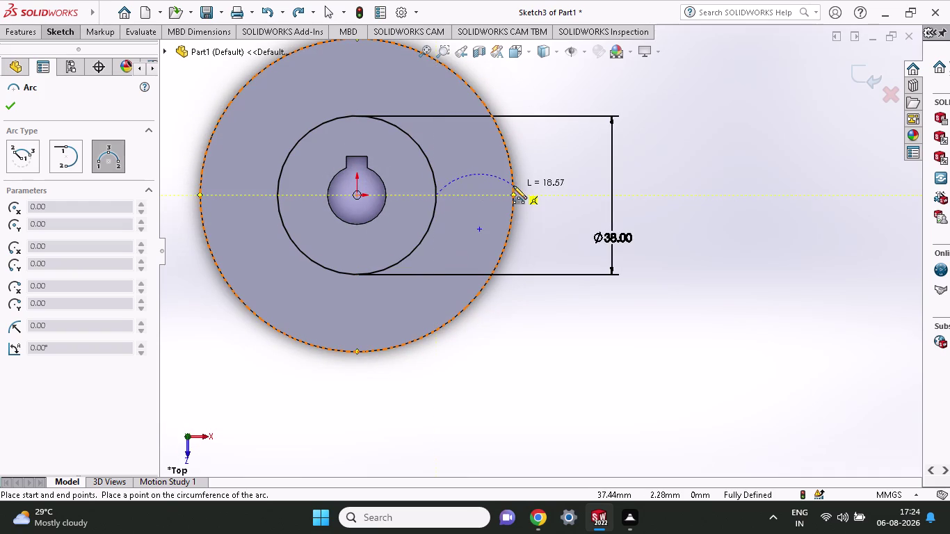
click(512, 193)
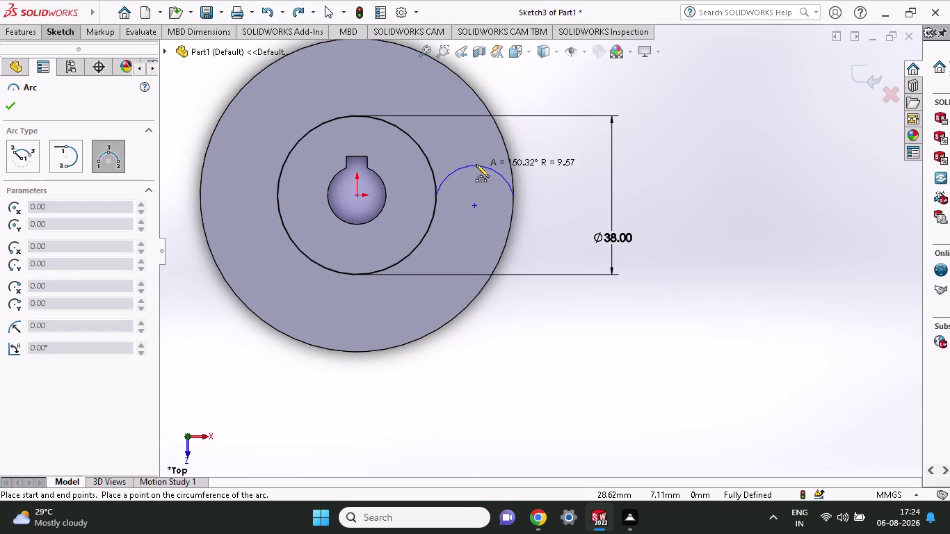
click(475, 164)
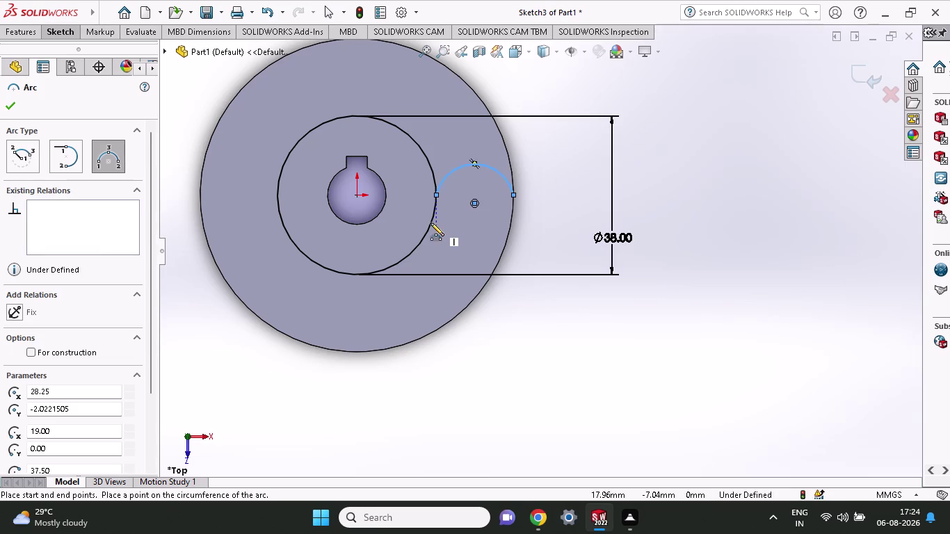
click(431, 222)
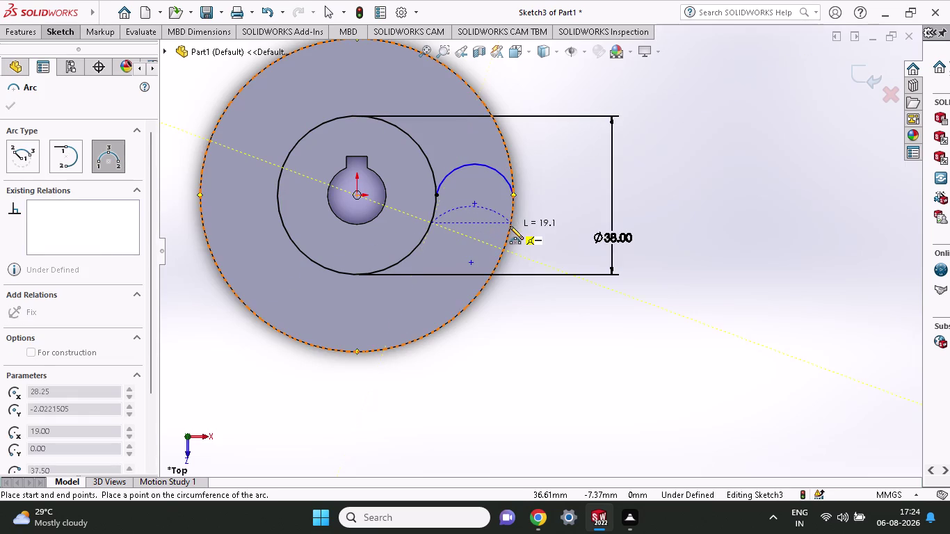
click(510, 226)
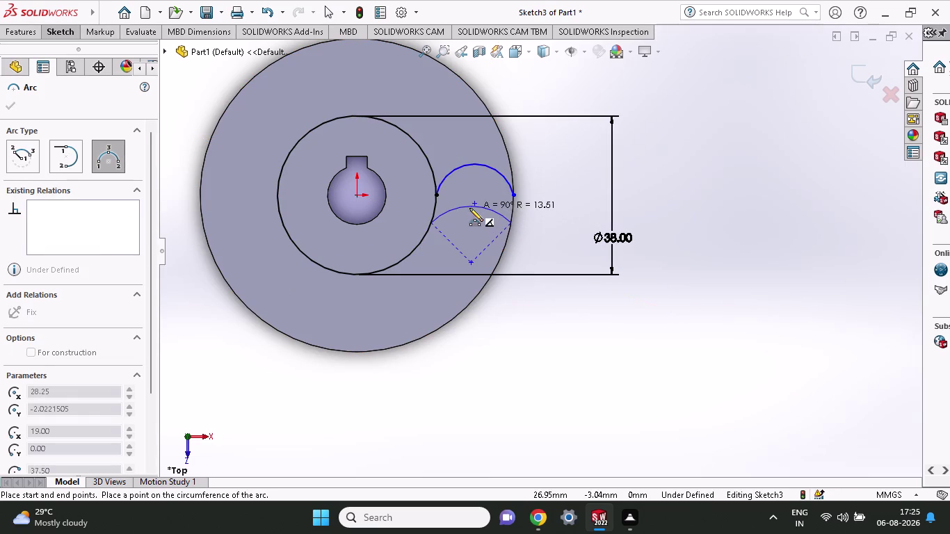
click(469, 205)
key(Escape)
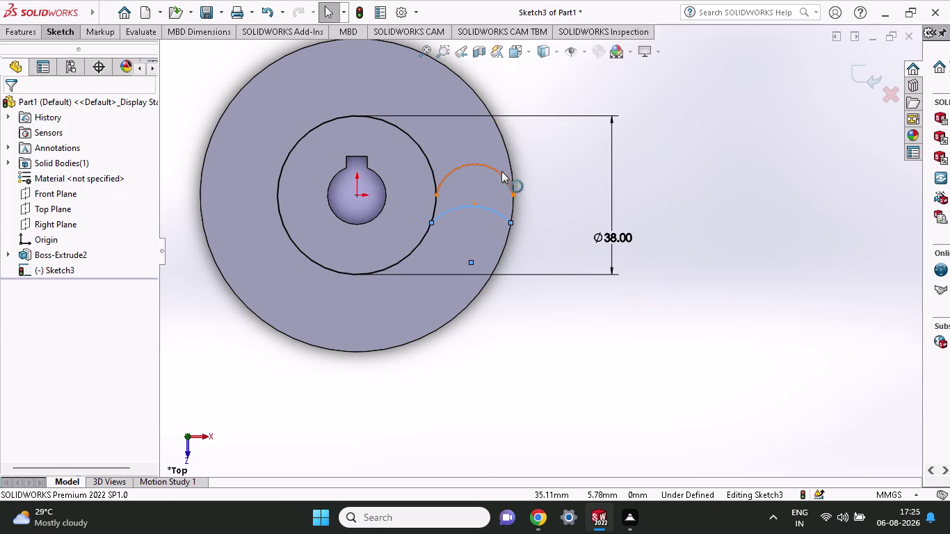
click(58, 31)
Dimension the upper blade arc to R31 and the lower arc to R28.
click(64, 50)
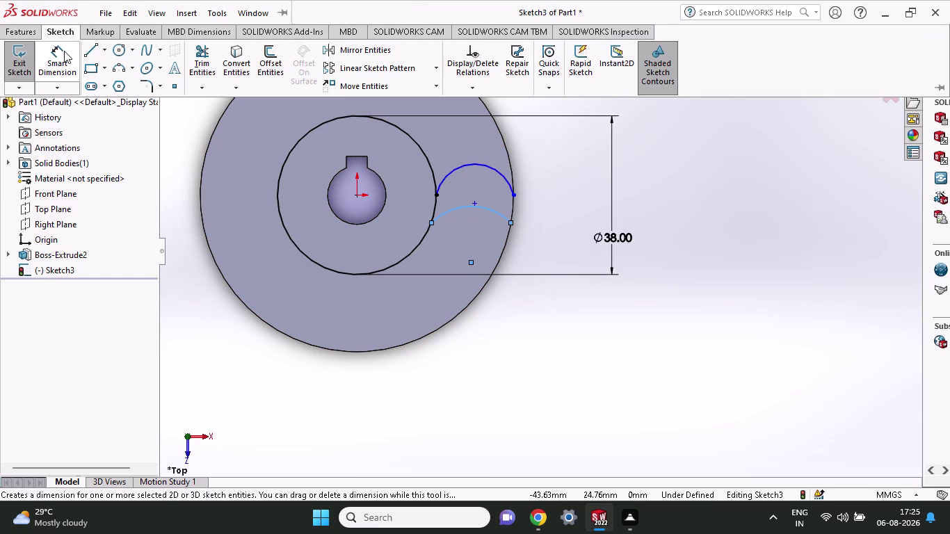
click(488, 166)
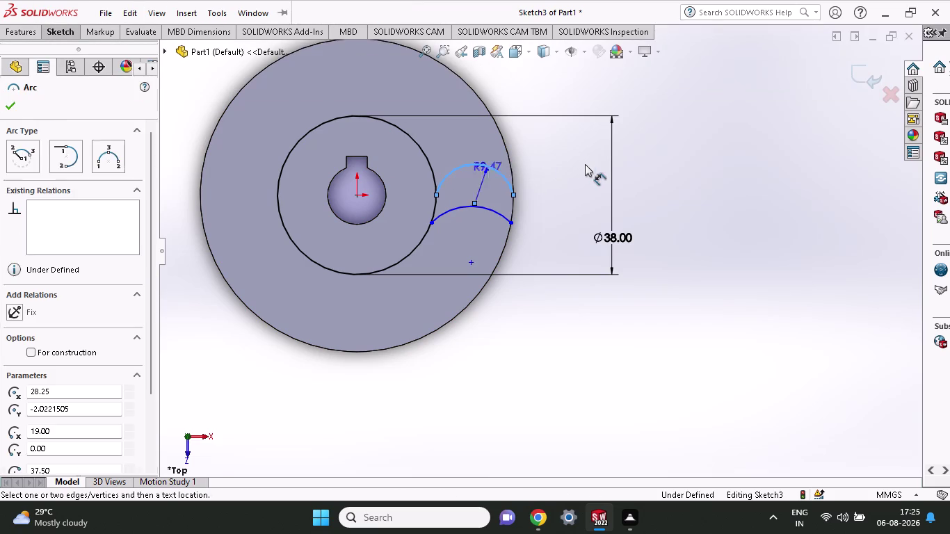
click(583, 165)
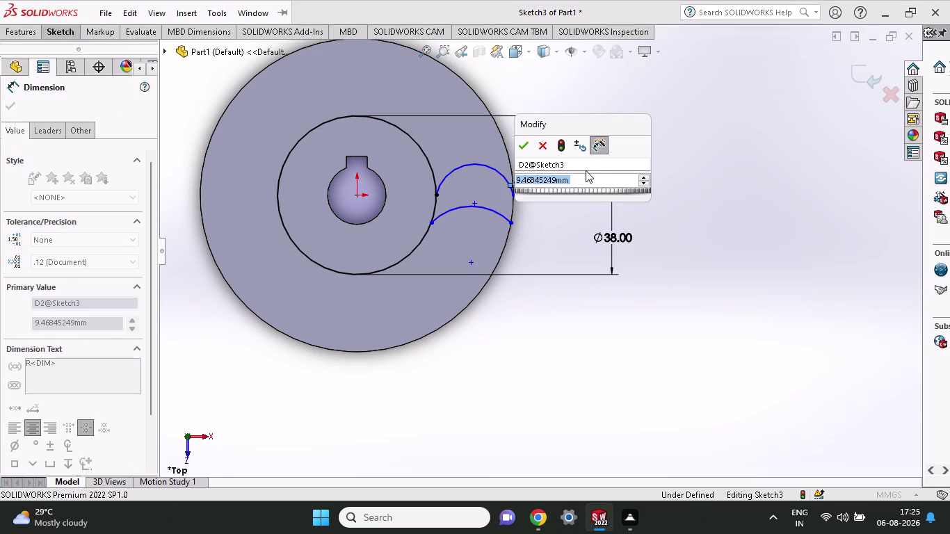
text(31)
key(Return)
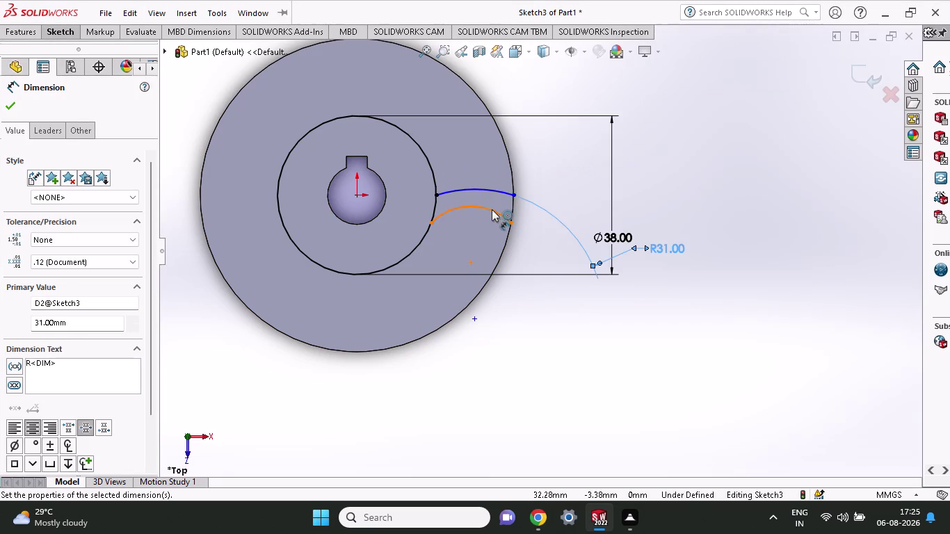
click(492, 209)
click(670, 178)
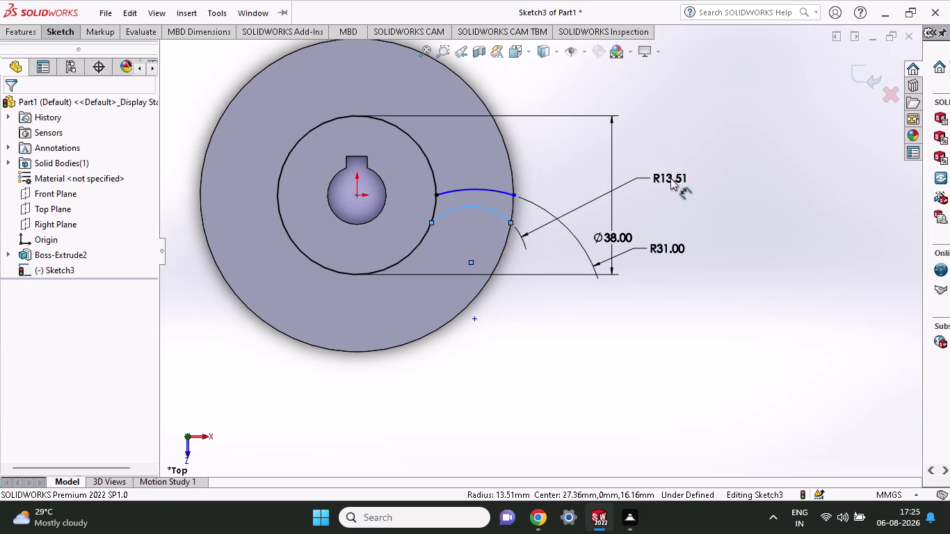
text(28)
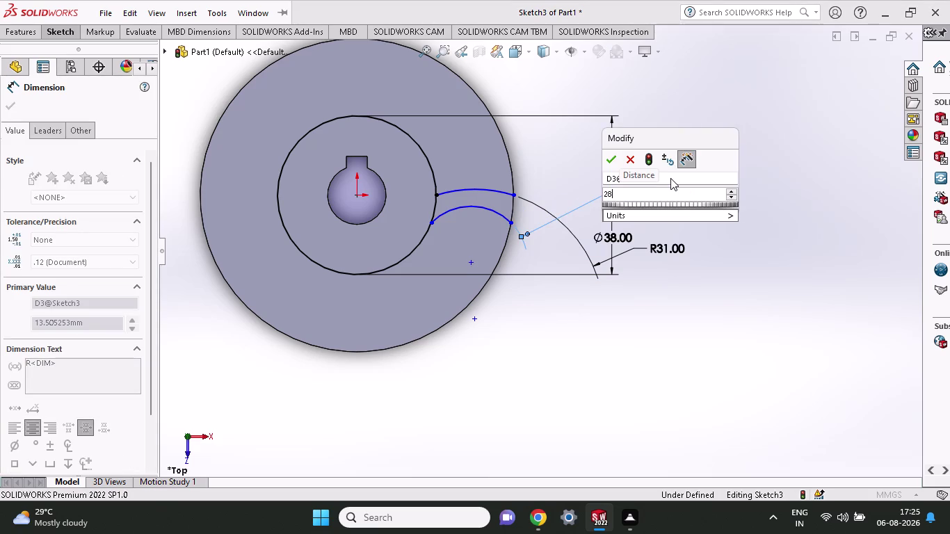
key(Return)
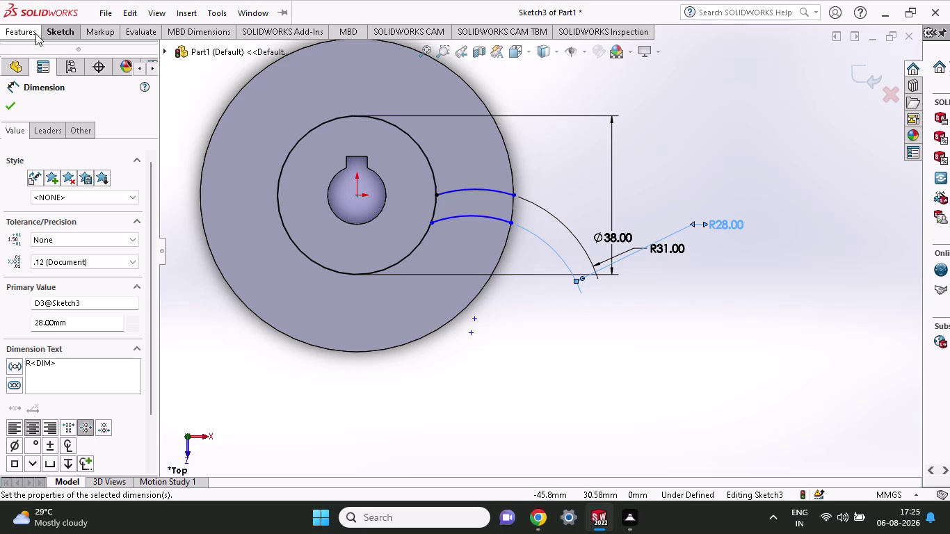
Set the distance between the two arc centres to 3 mm.
click(497, 217)
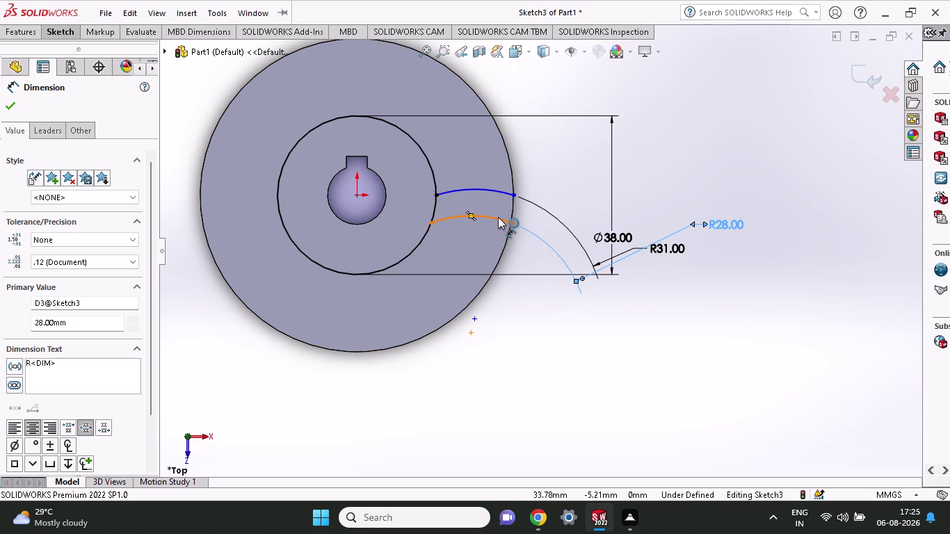
click(495, 189)
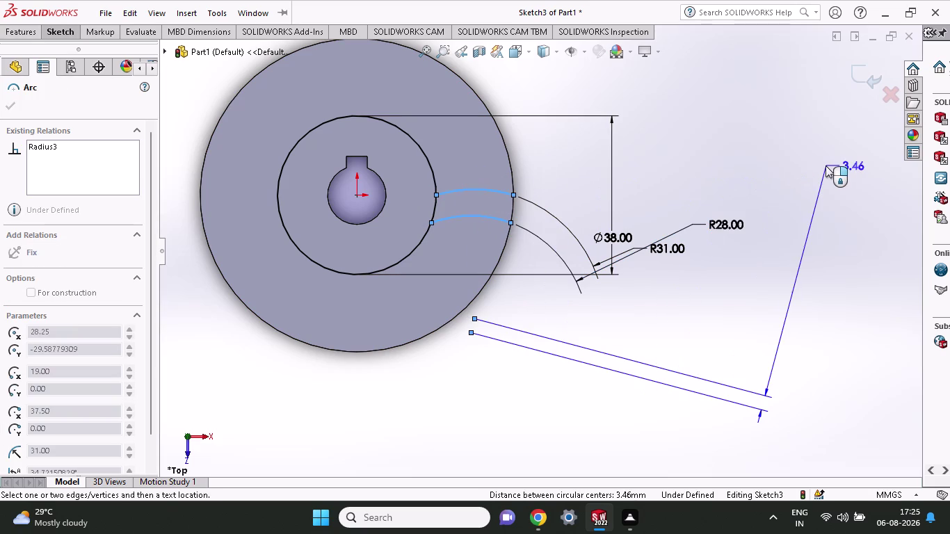
click(825, 166)
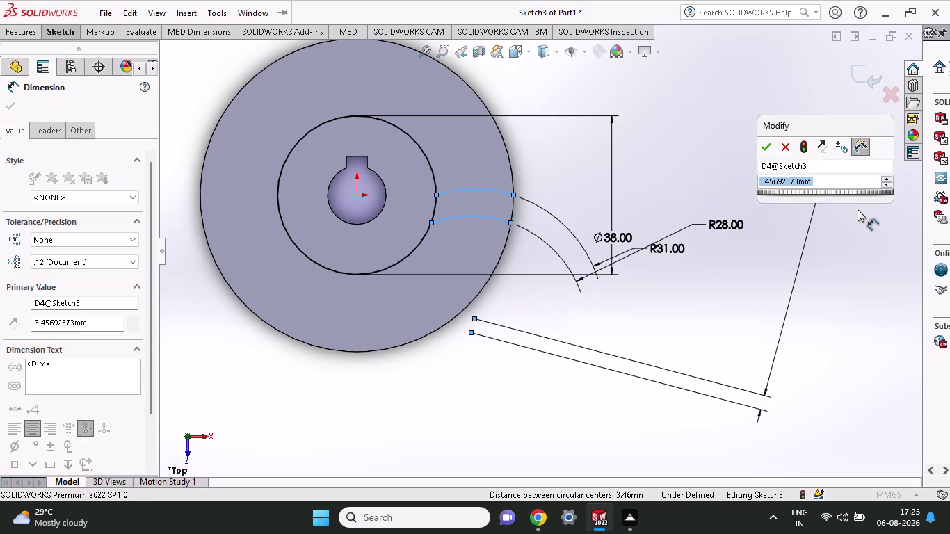
key(3)
key(Return)
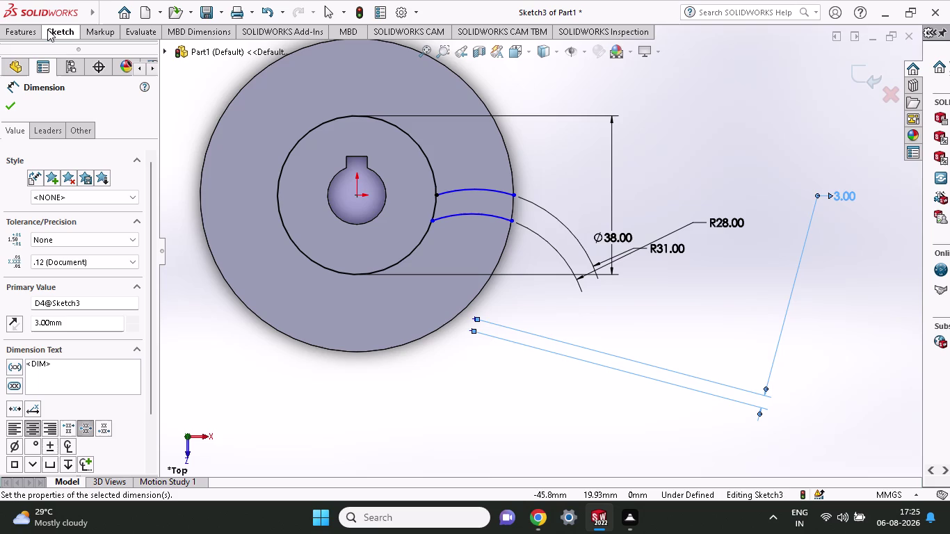
click(5, 105)
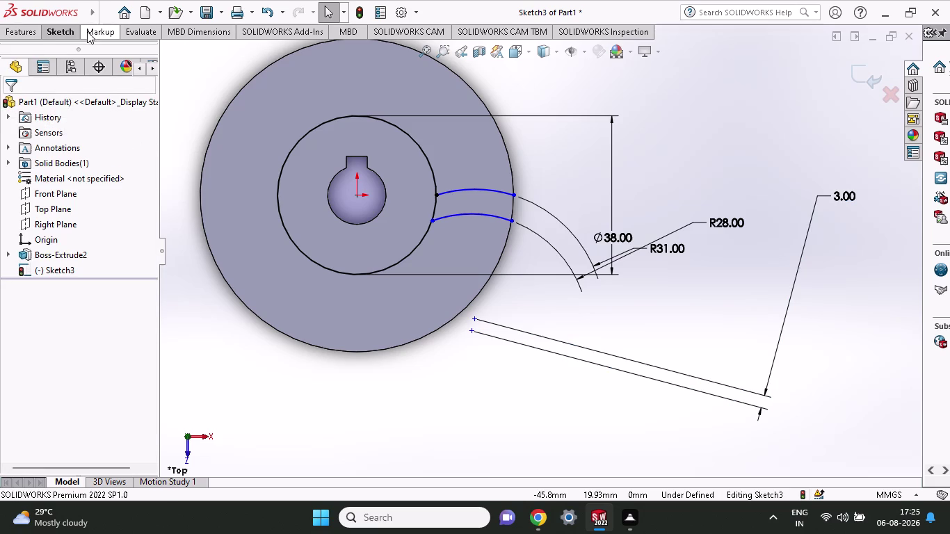
click(80, 33)
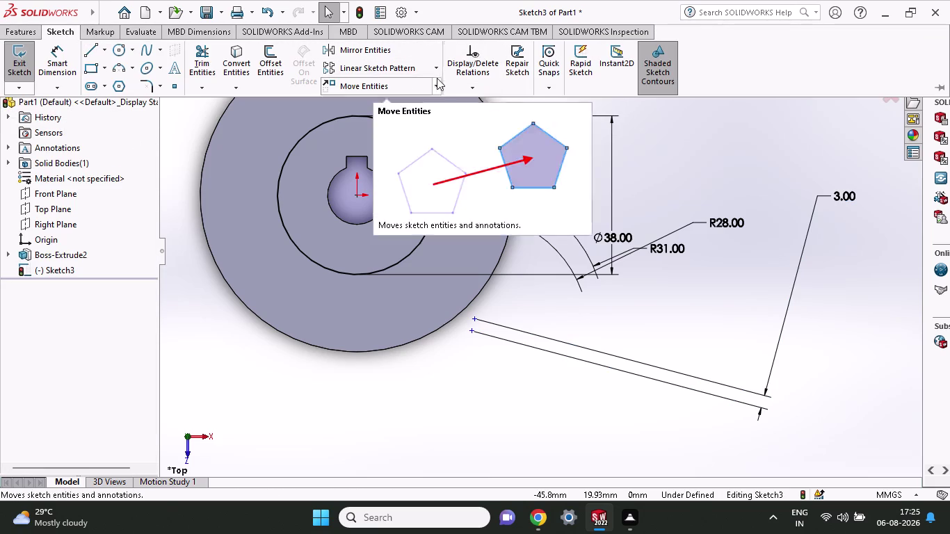
Preview a six-copy circular pattern of the blade arcs about the disc's outer edge.
click(434, 70)
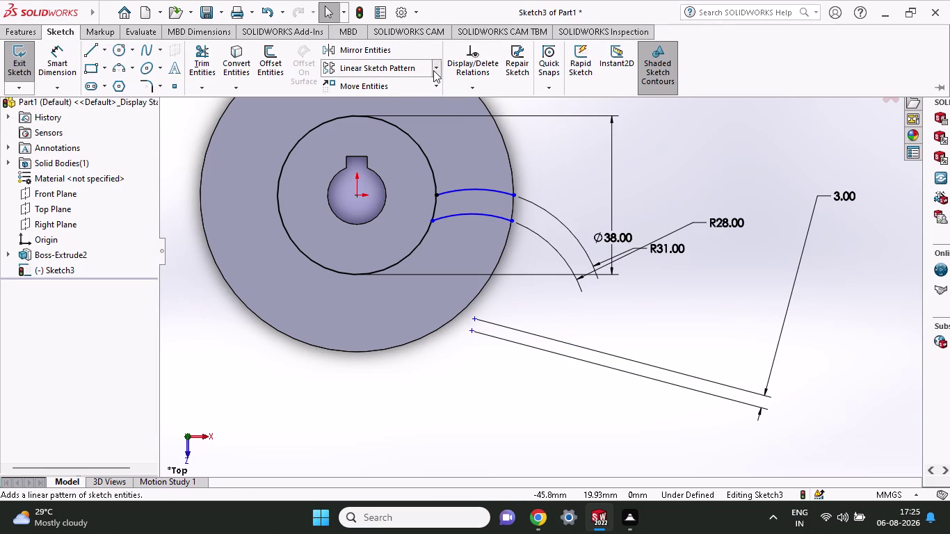
click(423, 102)
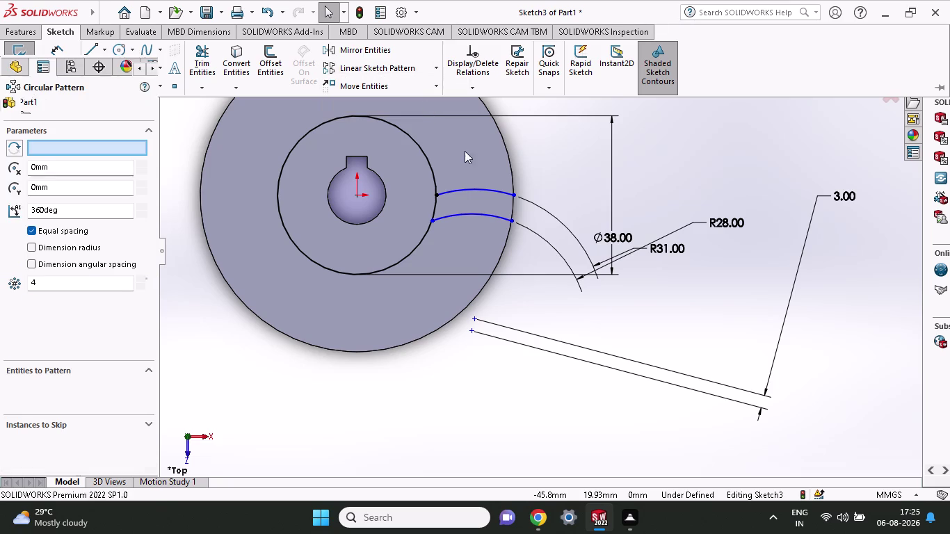
click(493, 212)
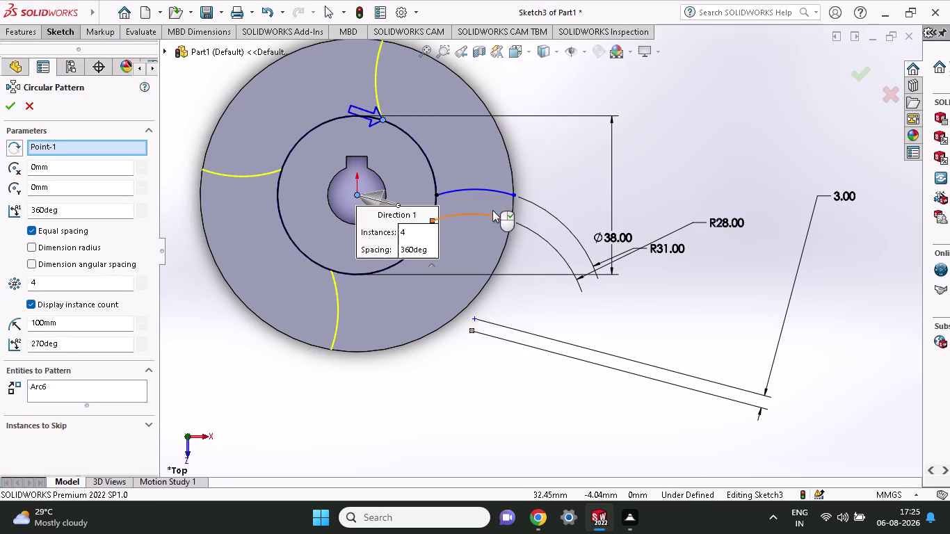
click(494, 189)
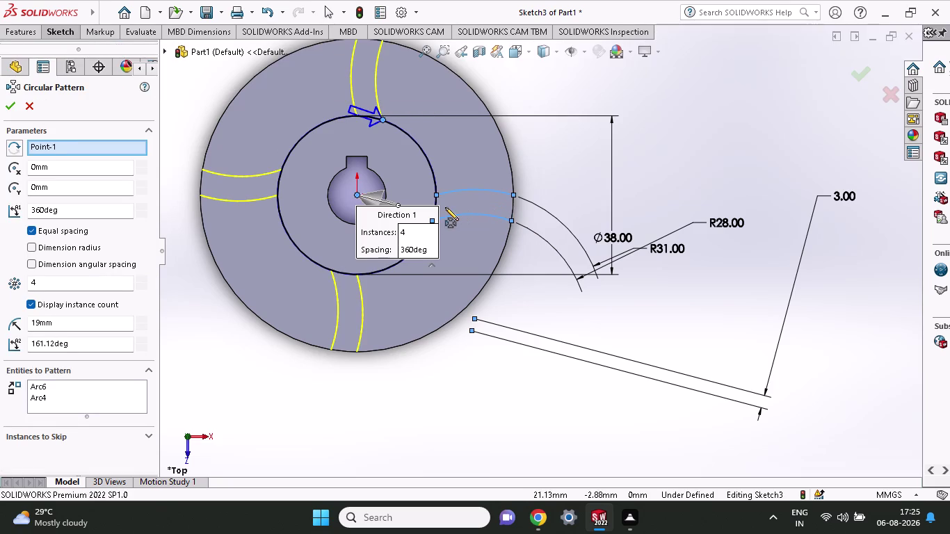
click(425, 160)
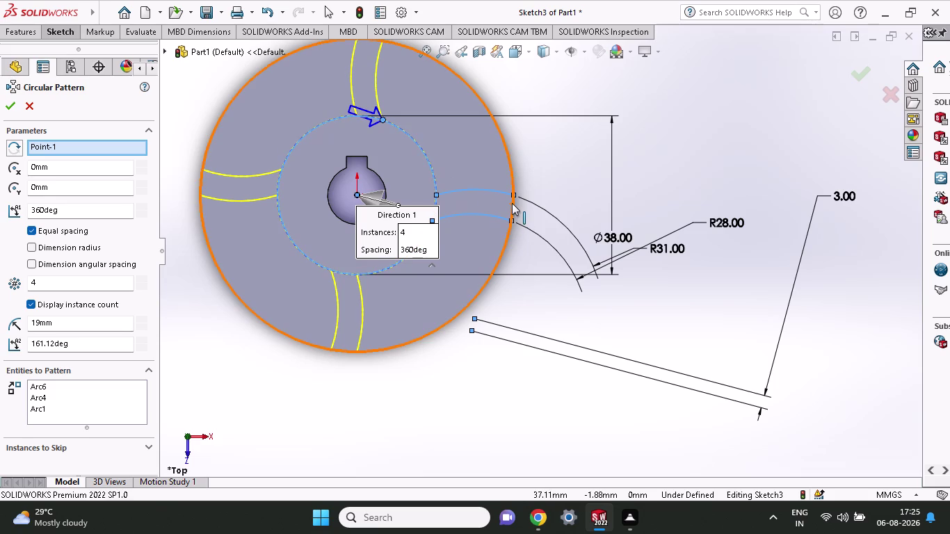
click(512, 203)
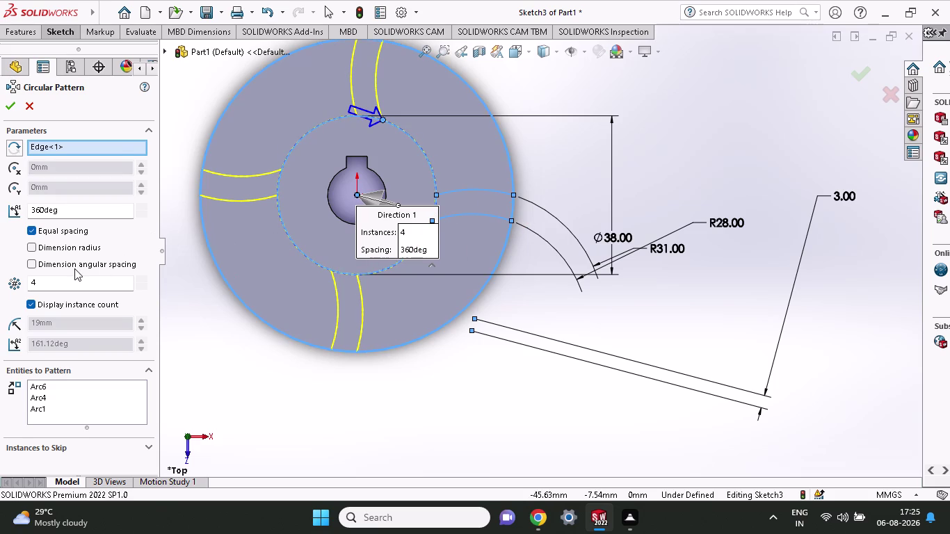
drag(71, 282, 0, 282)
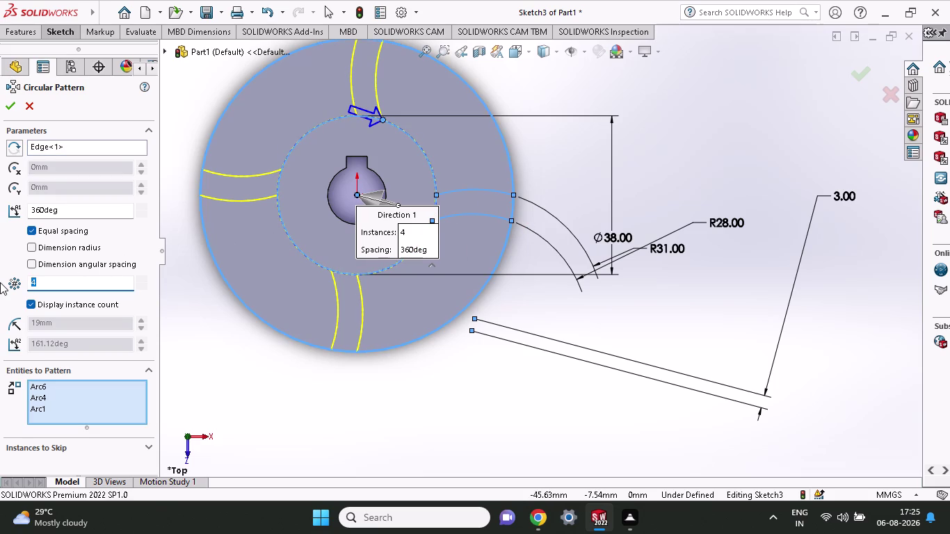
key(6)
key(Return)
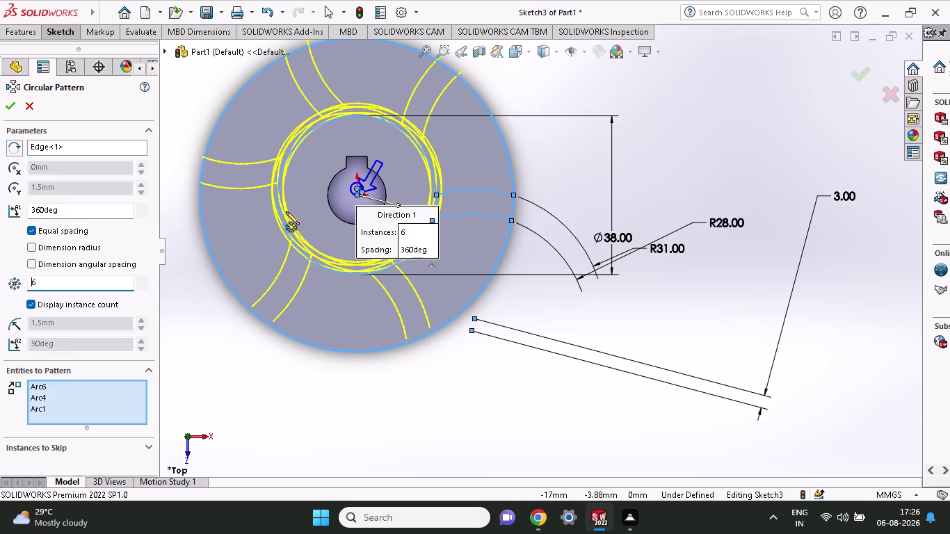
Discard the off-centre pattern preview and reopen the sketch pattern choices.
key(ctrl+z)
key(Escape)
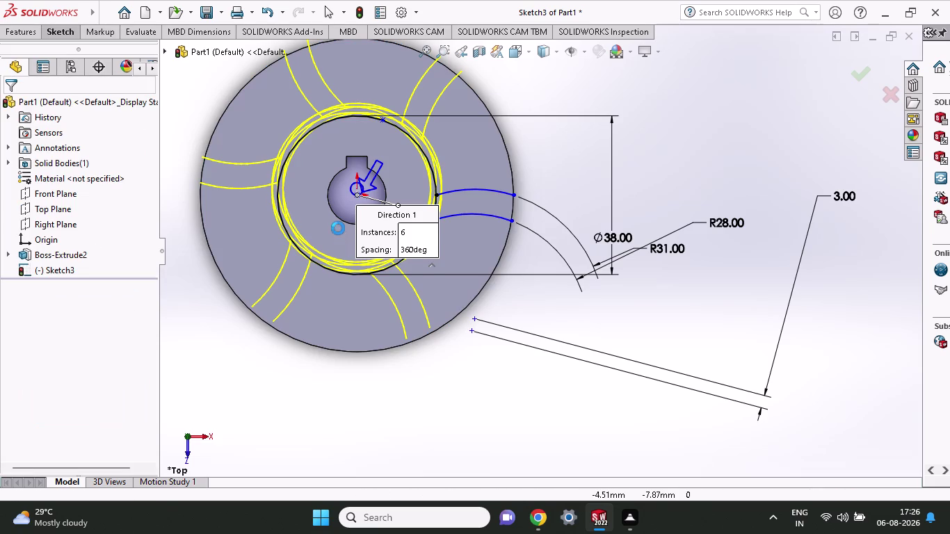
click(66, 33)
click(440, 66)
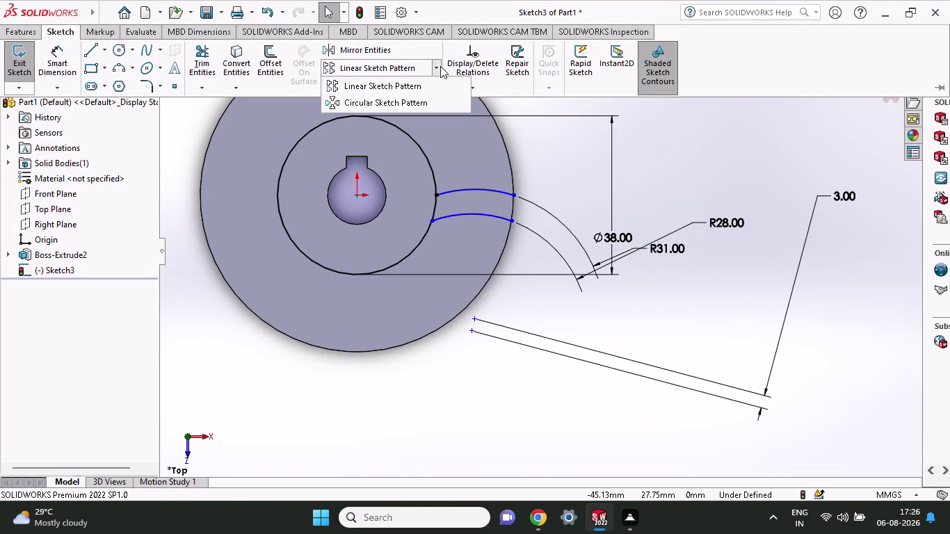
Pattern both blade arcs six times, centred on the disc's outer circle edge.
click(435, 97)
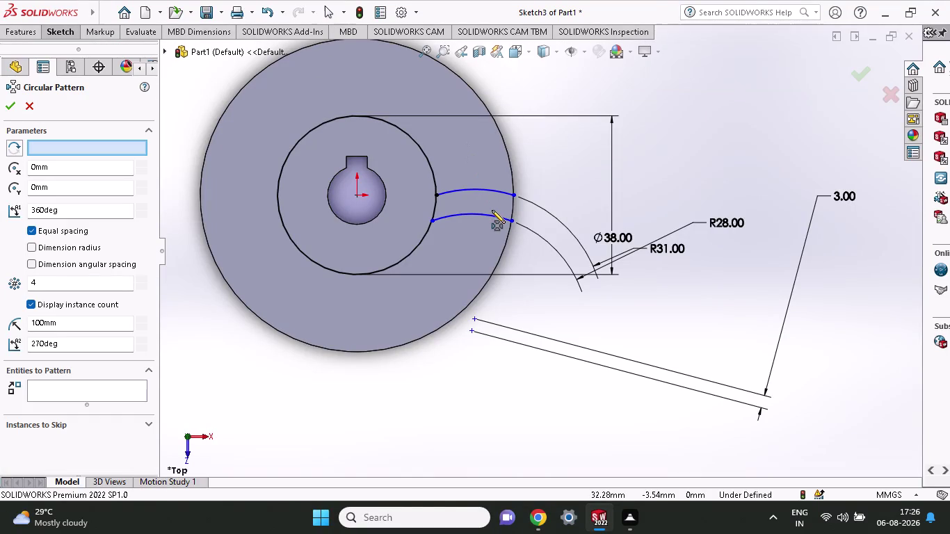
click(491, 217)
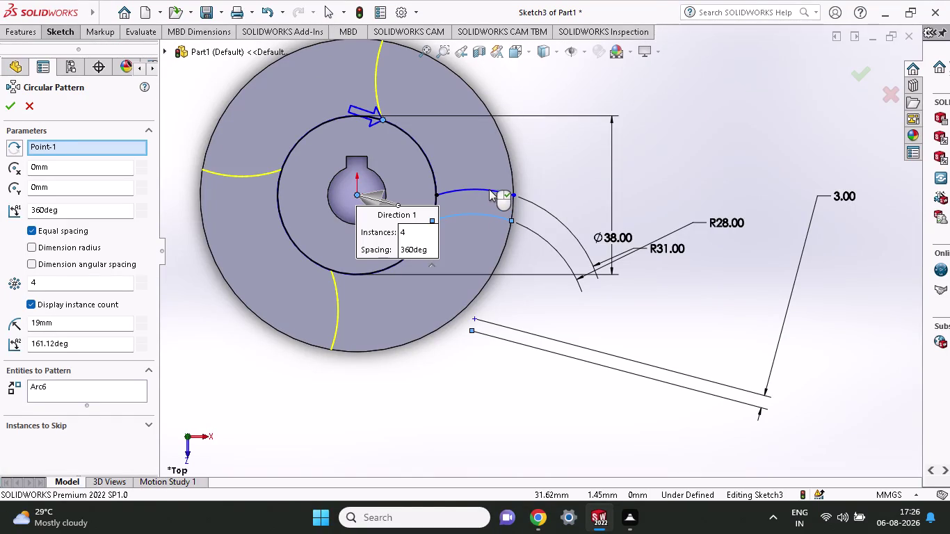
click(489, 190)
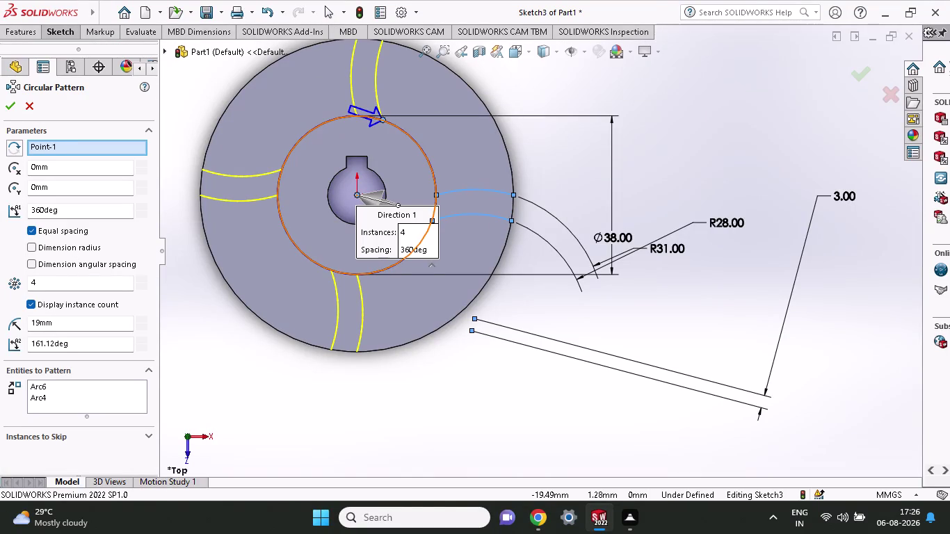
drag(55, 282, 9, 283)
key(BackSpace)
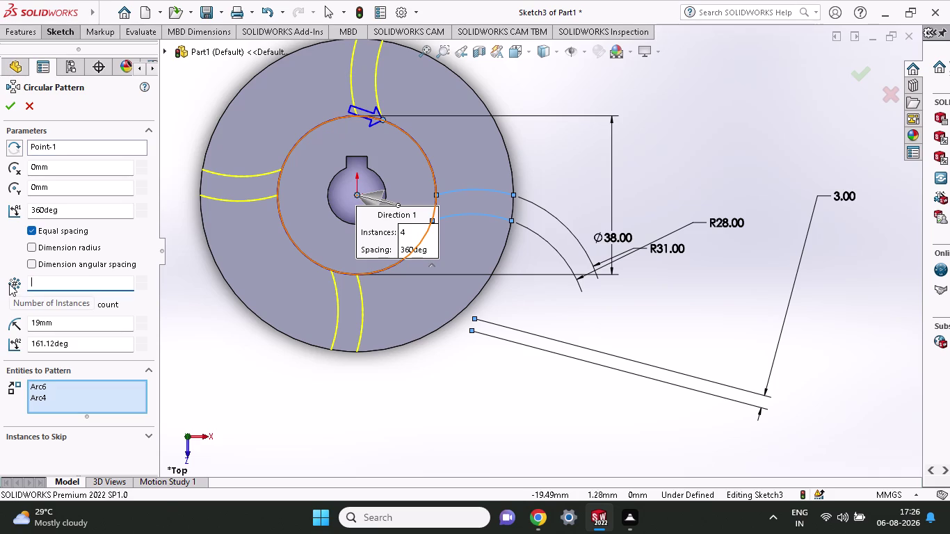
key(6)
key(Return)
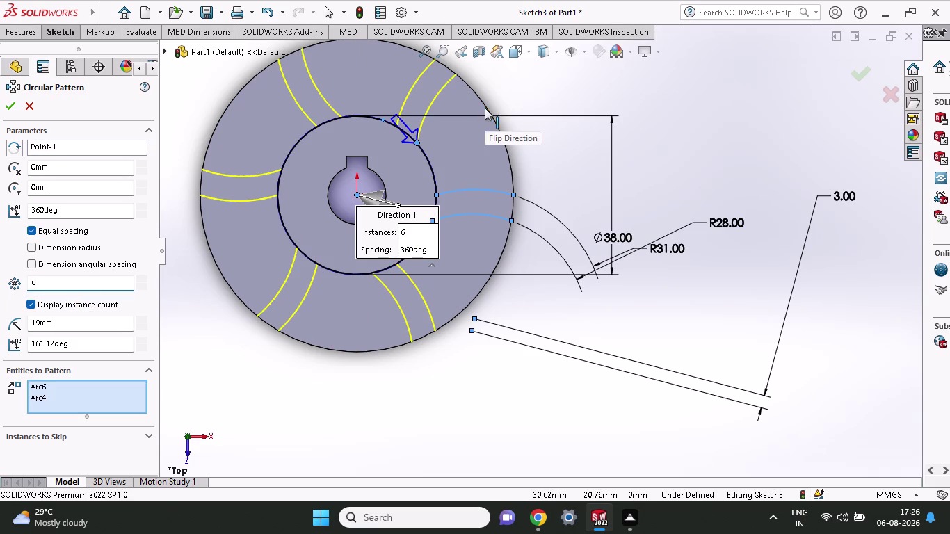
click(486, 105)
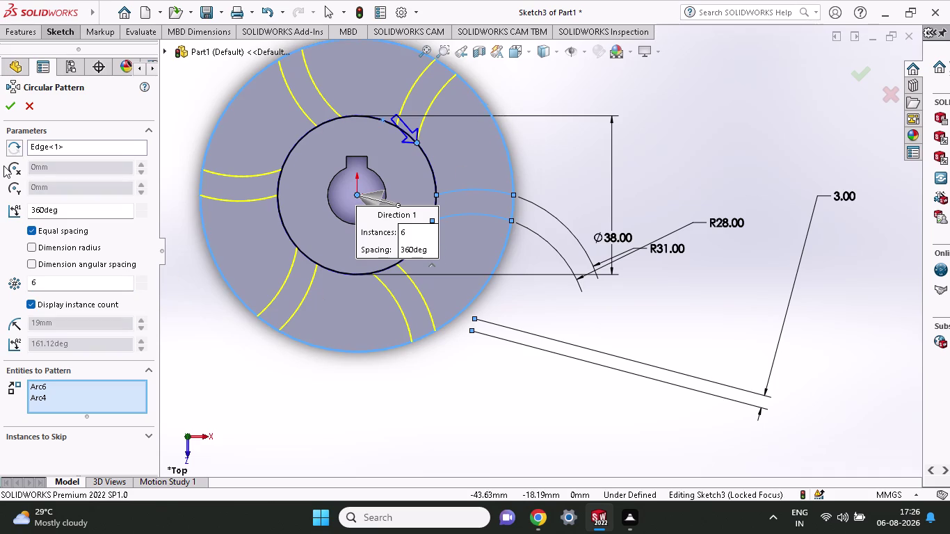
click(3, 109)
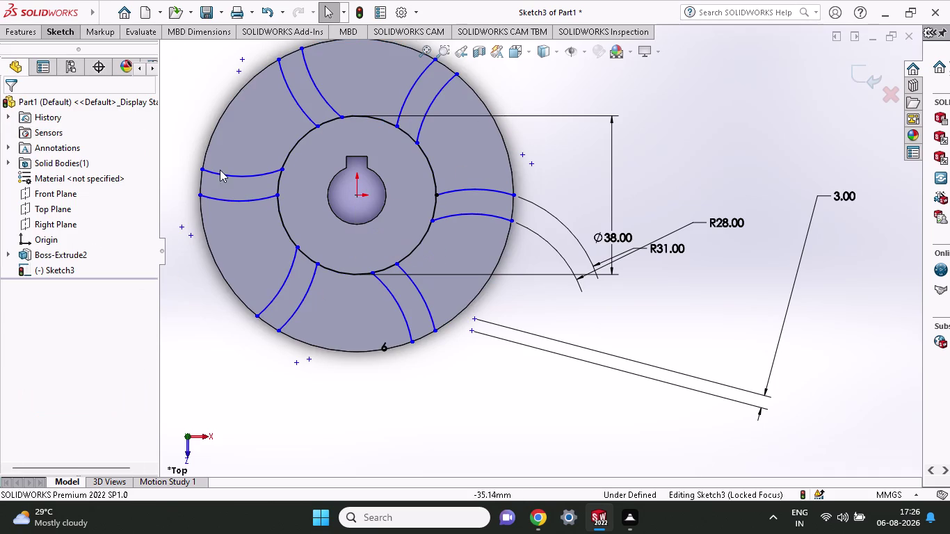
click(69, 34)
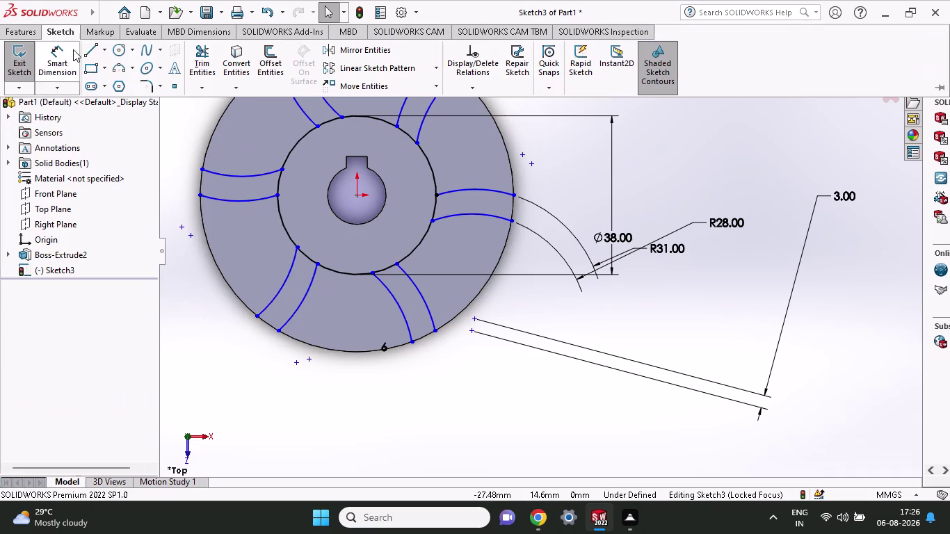
Start an Extruded Boss/Base and orbit the disc to an angled view.
click(33, 27)
click(21, 62)
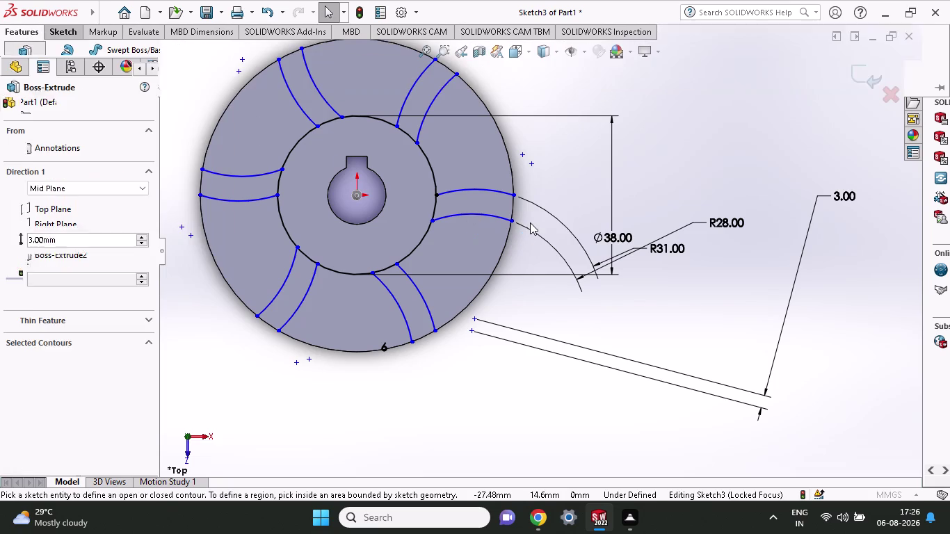
click(464, 202)
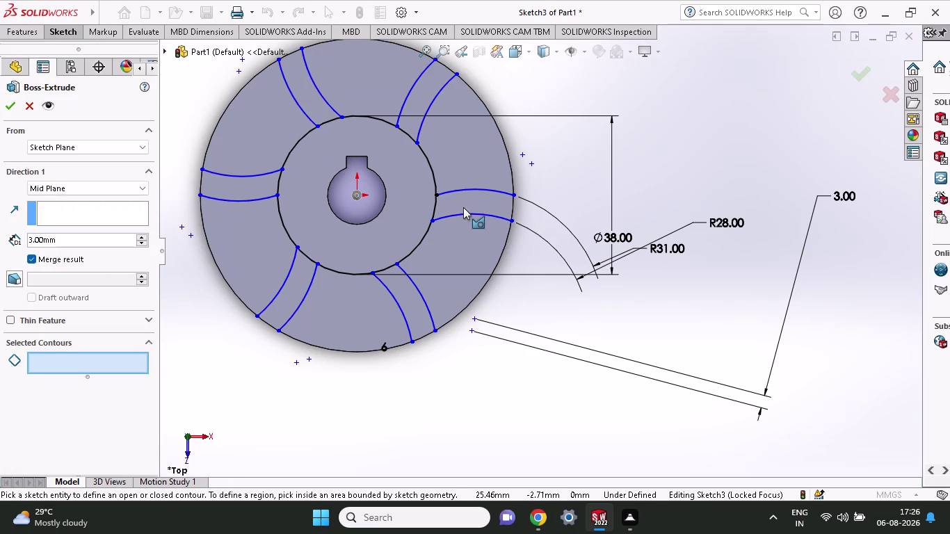
click(464, 207)
click(487, 203)
middle_drag(541, 198, 543, 92)
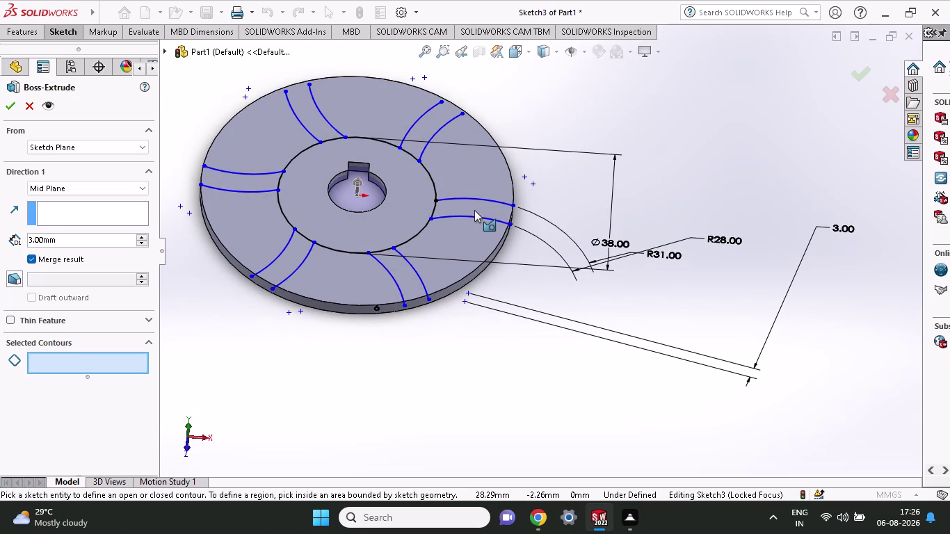
Pick the hub, blade and outer regions, then cancel the extrusion and undo the pattern.
click(435, 206)
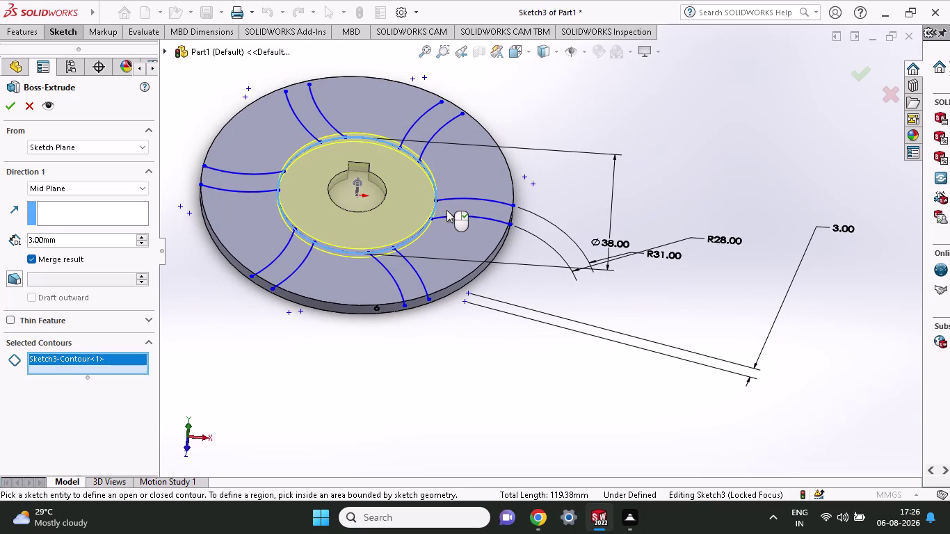
click(448, 213)
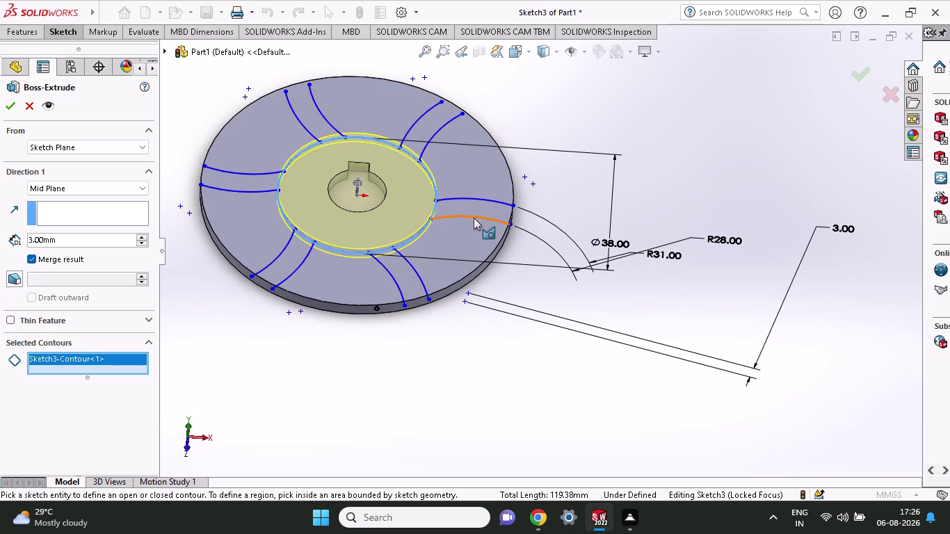
click(473, 218)
click(490, 201)
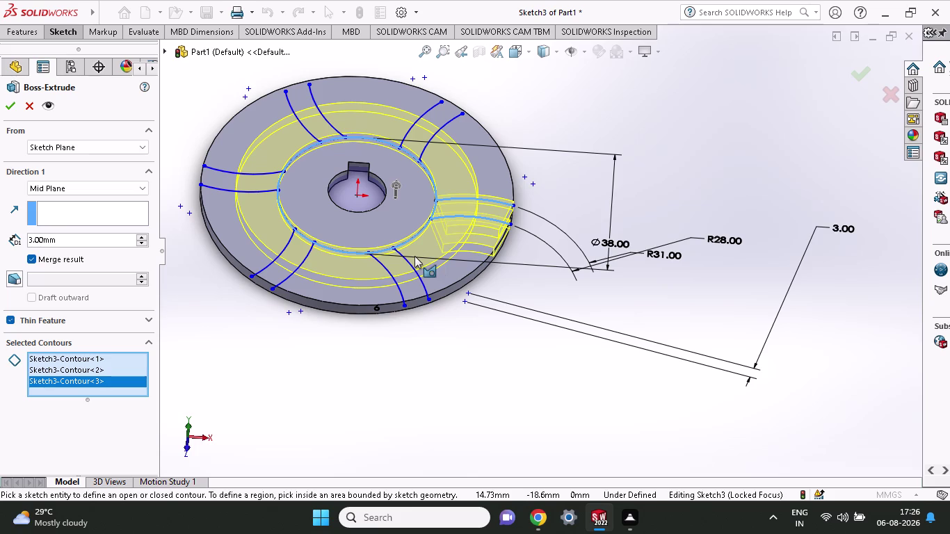
key(Escape)
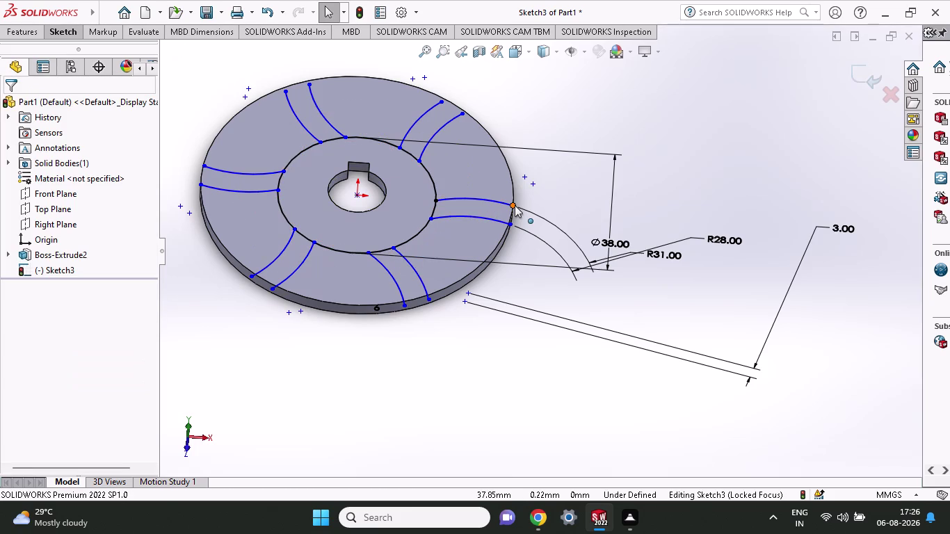
key(ctrl+z)
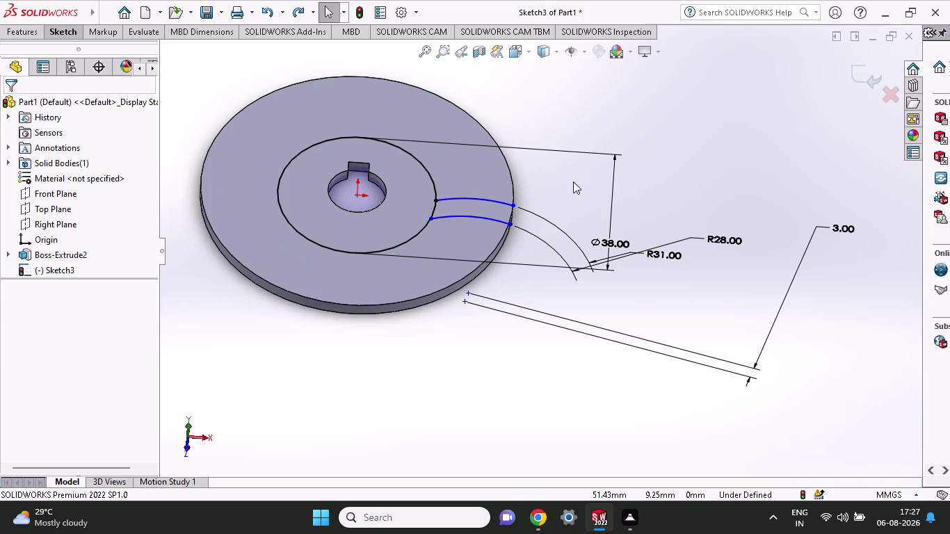
In Top view, set up a circular pattern of the blade arcs about the outer edge.
click(187, 424)
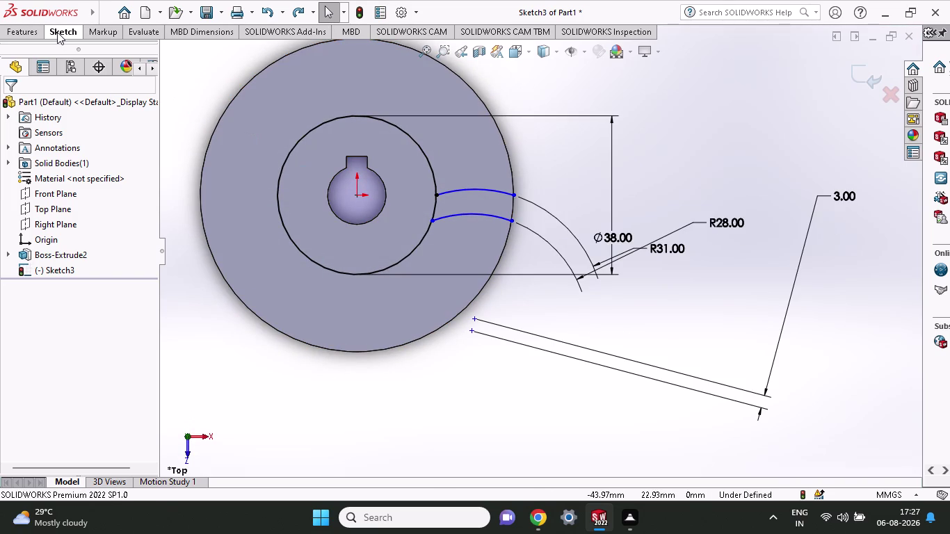
click(57, 32)
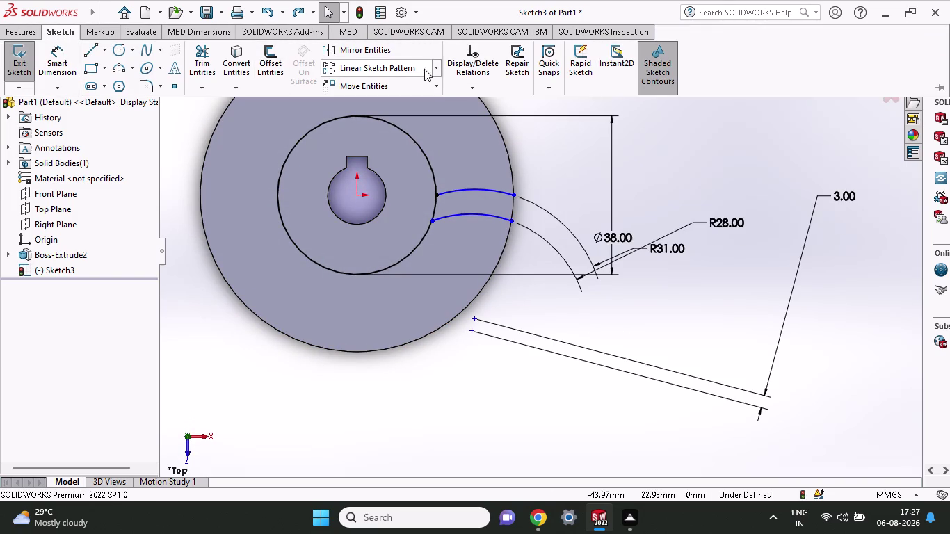
click(437, 70)
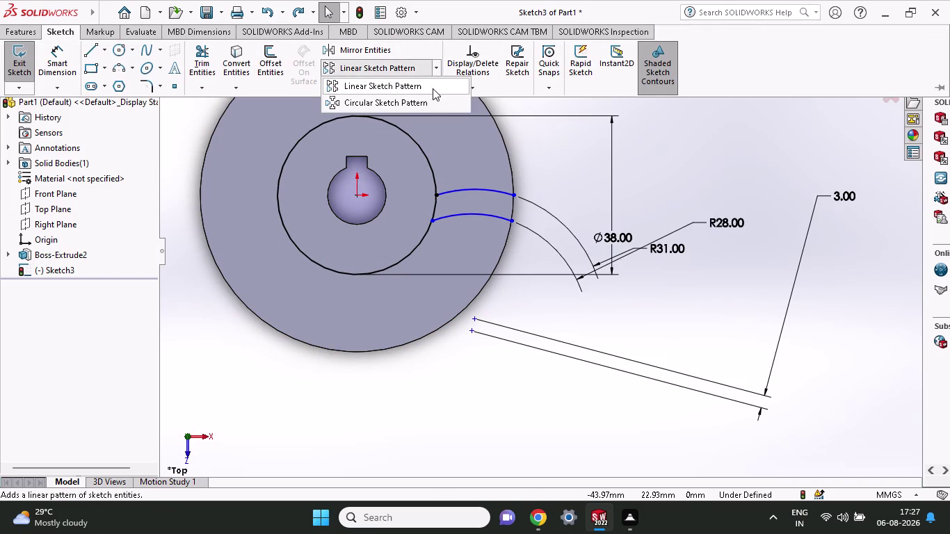
click(429, 101)
click(435, 172)
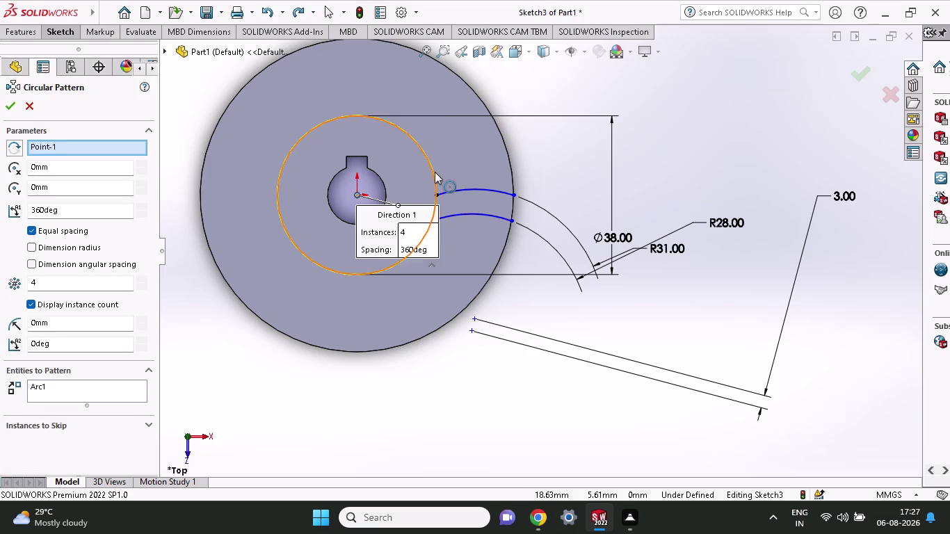
click(456, 187)
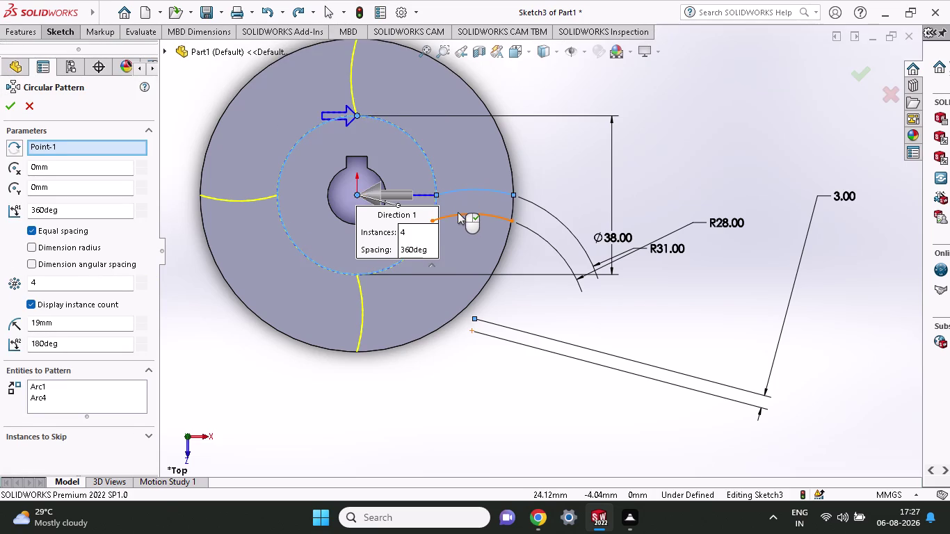
click(457, 212)
click(507, 159)
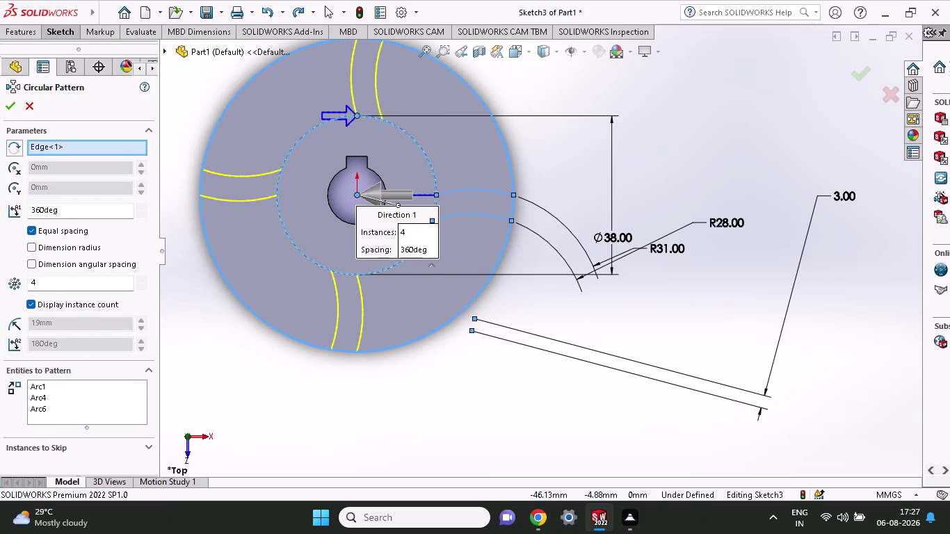
Edit the instance count, dismiss the pop-up message, and cancel the pattern.
drag(48, 284, 9, 299)
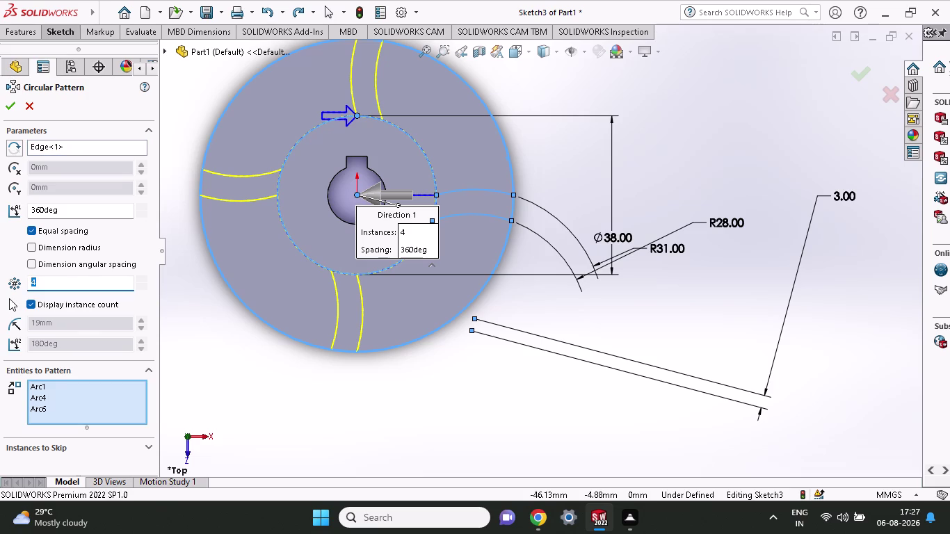
key(BackSpace)
click(356, 194)
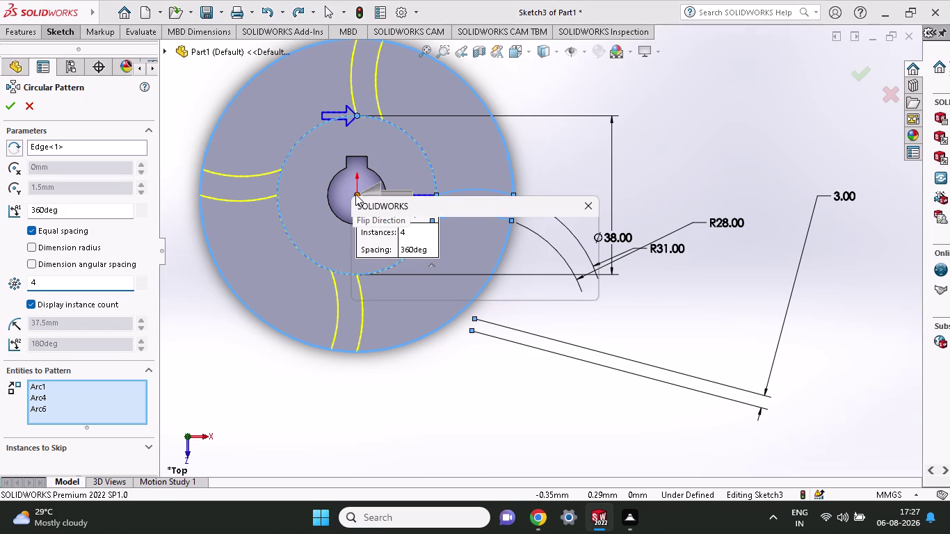
click(564, 288)
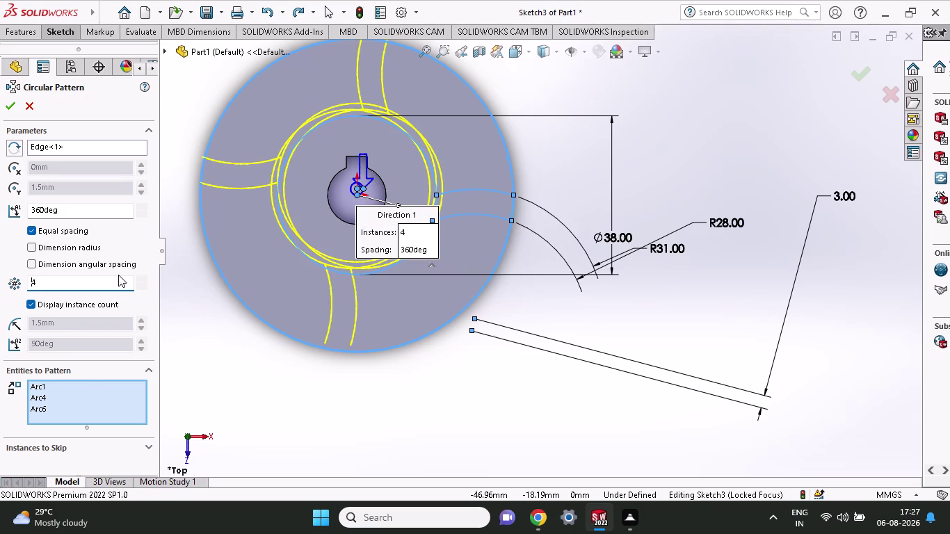
click(86, 146)
click(354, 194)
click(356, 194)
triple_click(357, 194)
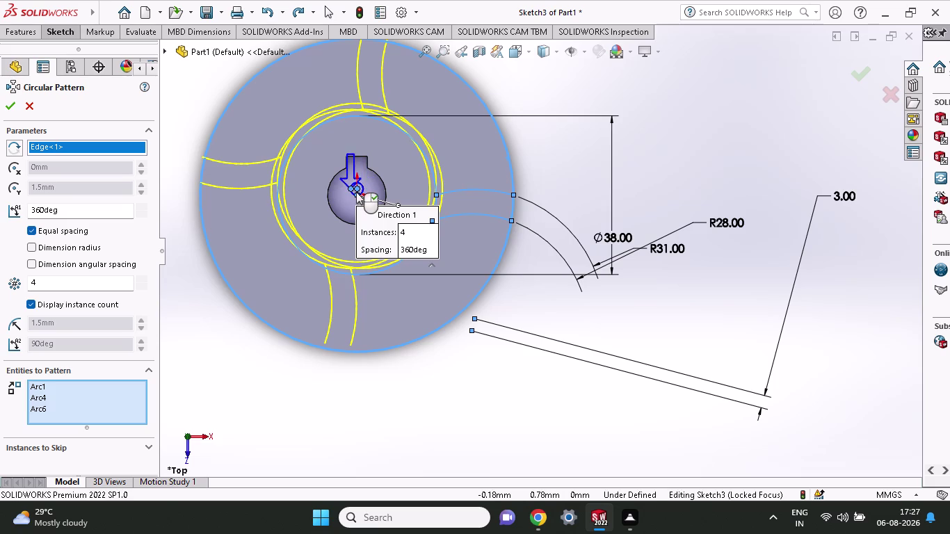
click(357, 187)
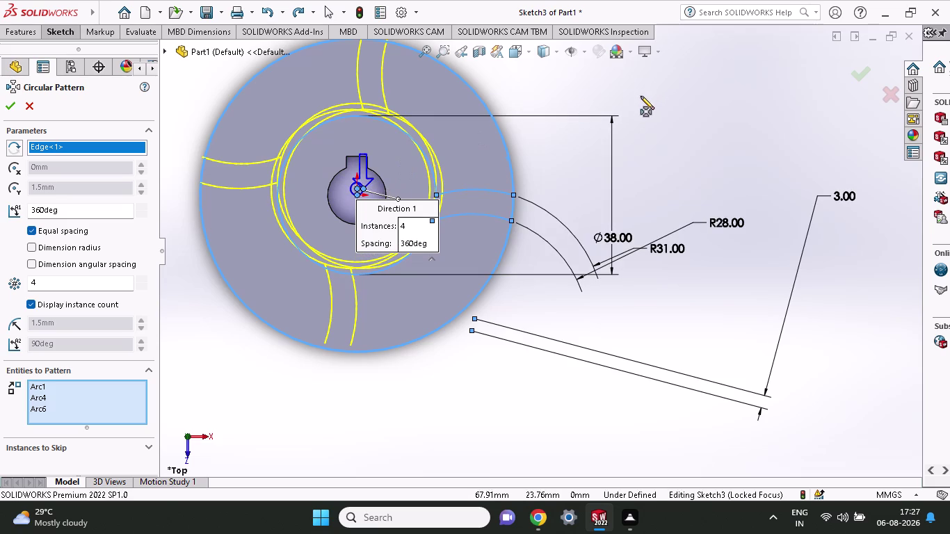
key(Escape)
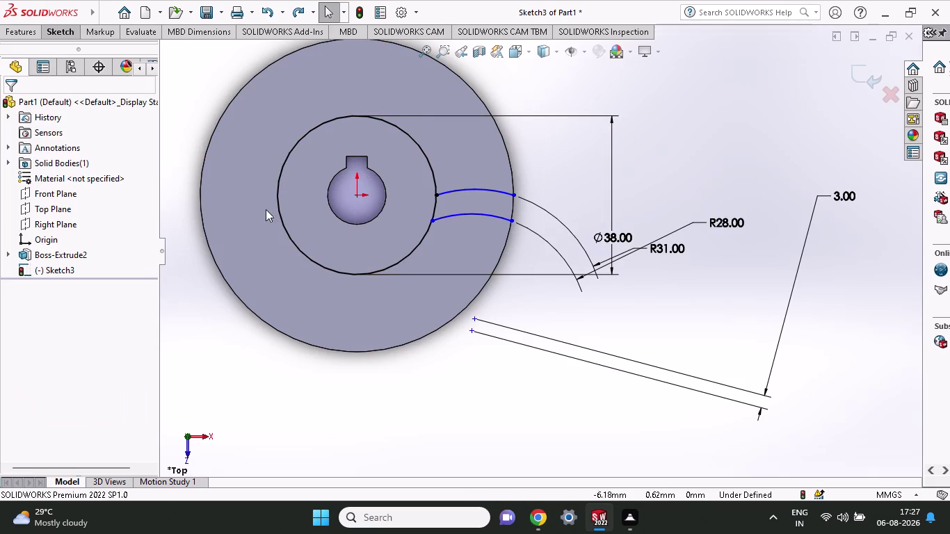
Start a circular sketch pattern of the blade arcs, centred on the disc's circular edge.
click(67, 28)
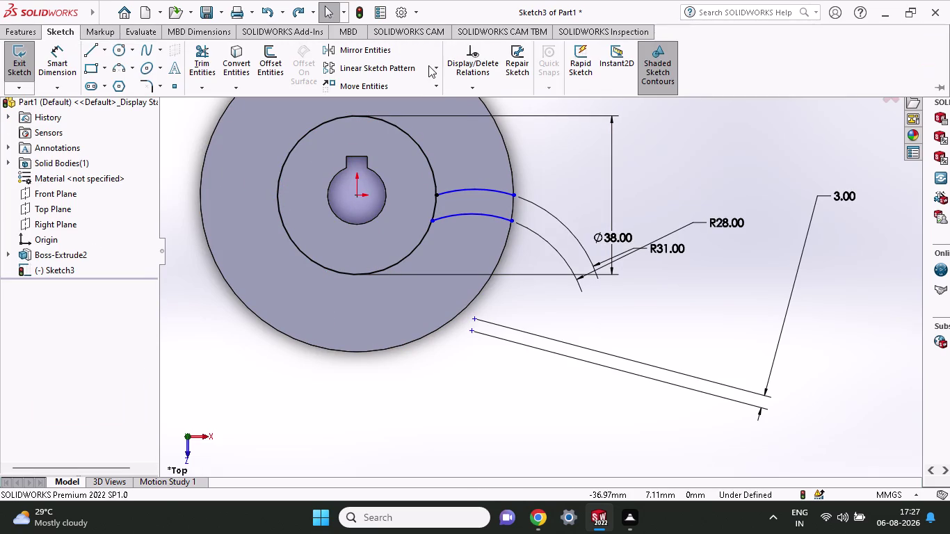
click(434, 72)
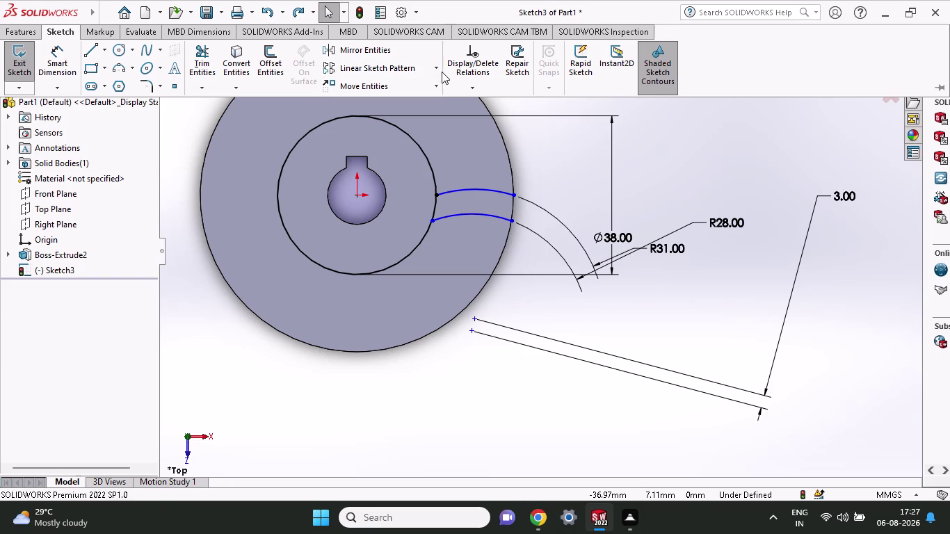
click(439, 70)
click(427, 100)
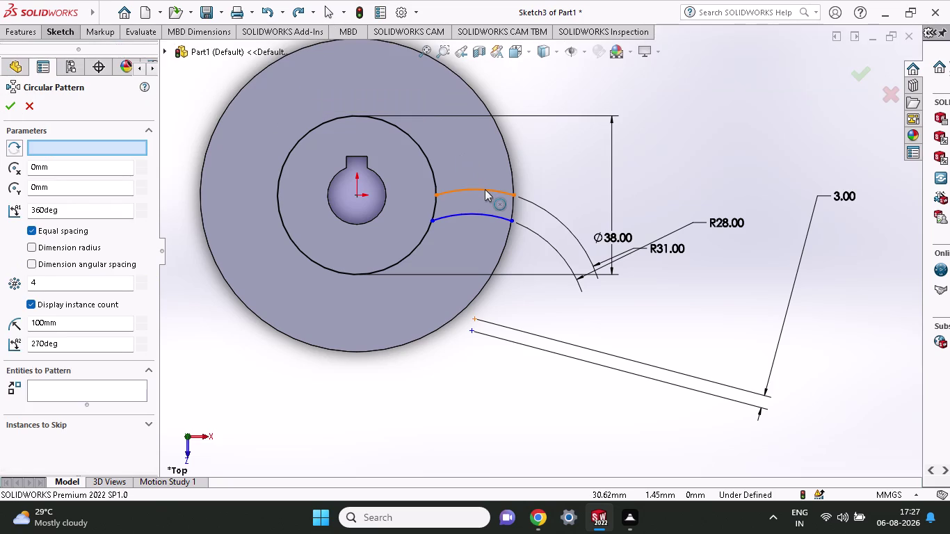
click(357, 196)
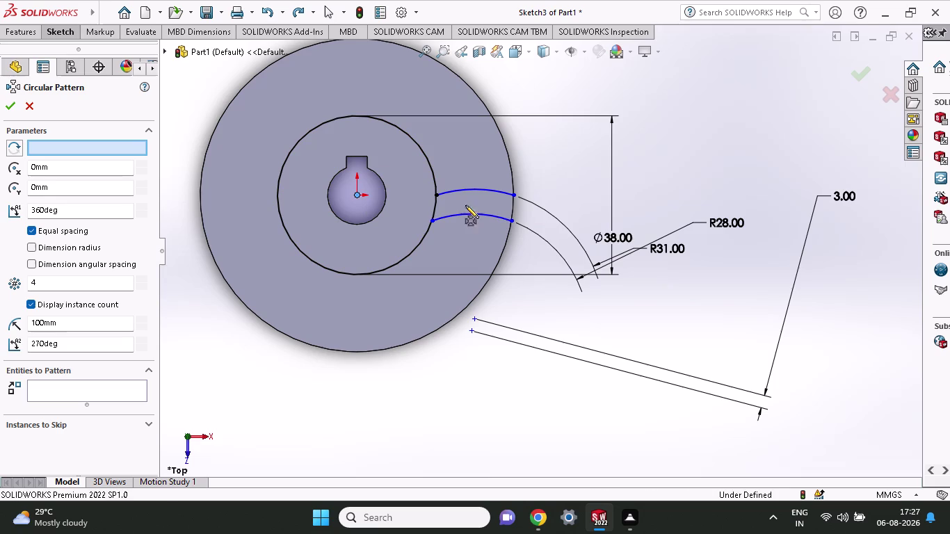
click(431, 212)
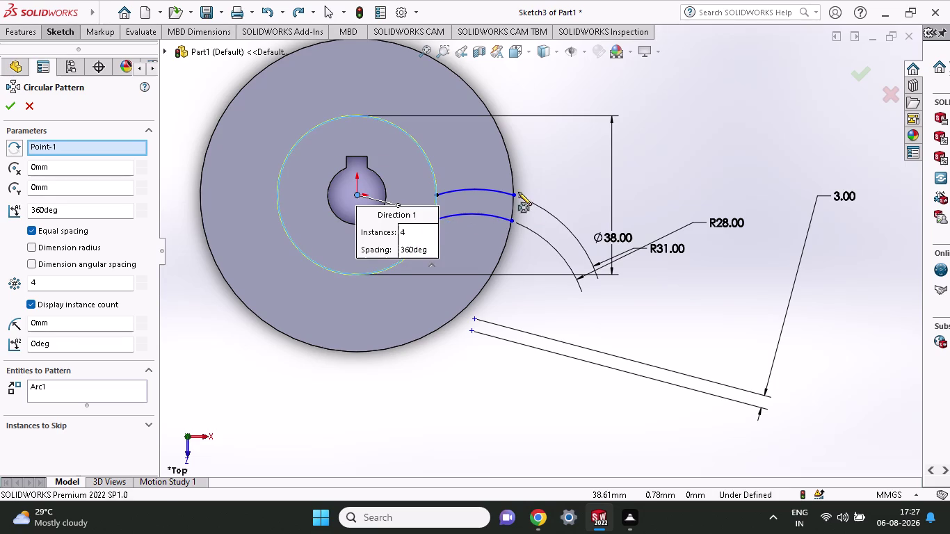
click(510, 175)
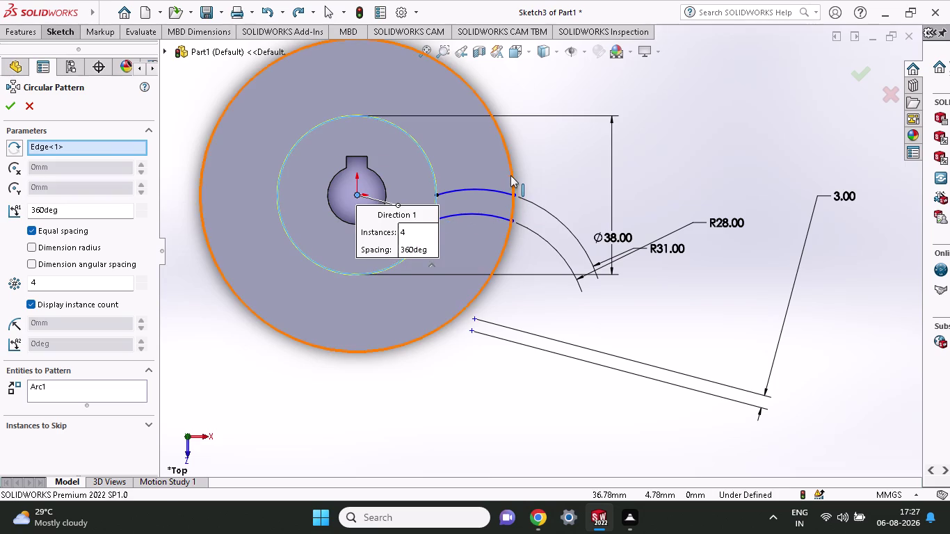
click(487, 186)
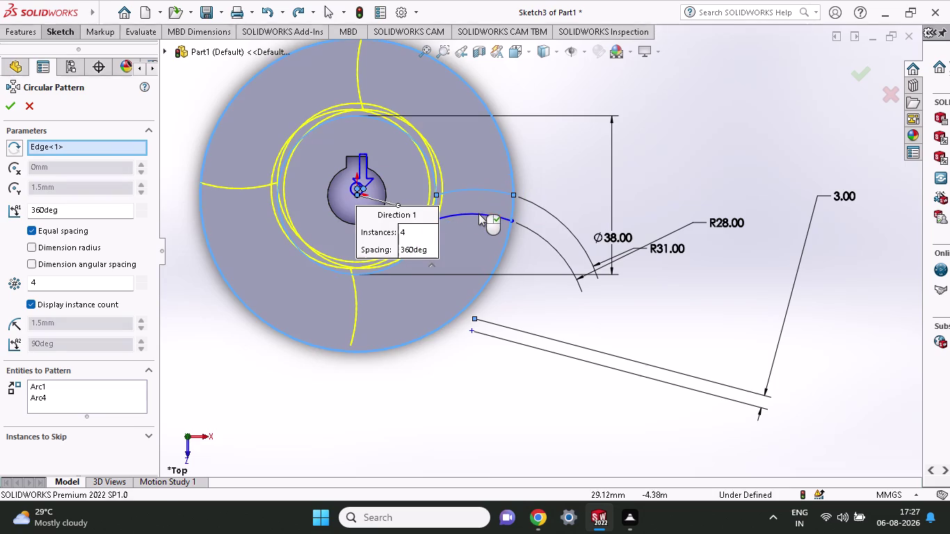
click(478, 212)
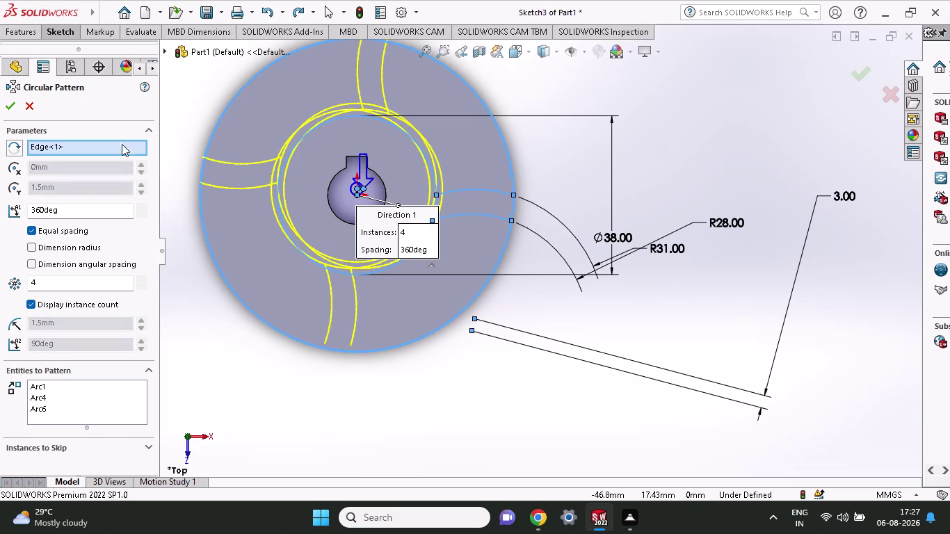
Set the pattern to 6 instances, accept it, and view the disc at an angle.
drag(52, 276, 0, 287)
drag(43, 285, 4, 286)
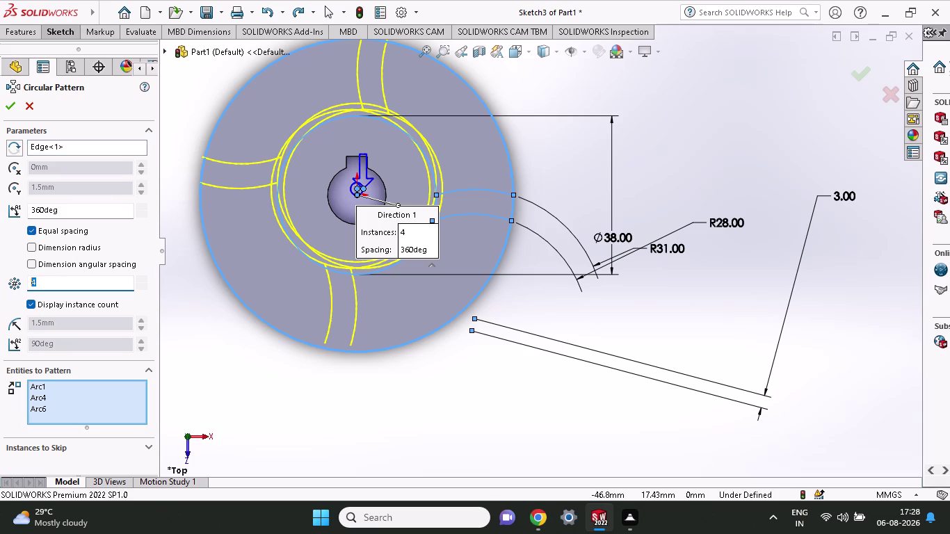
drag(4, 285, 0, 286)
key(BackSpace)
key(6)
key(Return)
click(7, 105)
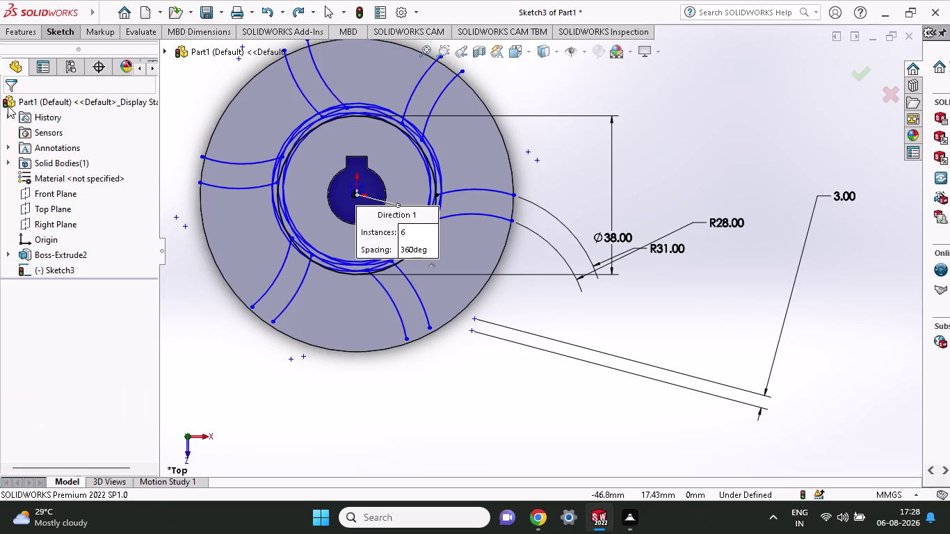
middle_drag(507, 299, 531, 309)
middle_drag(462, 281, 449, 203)
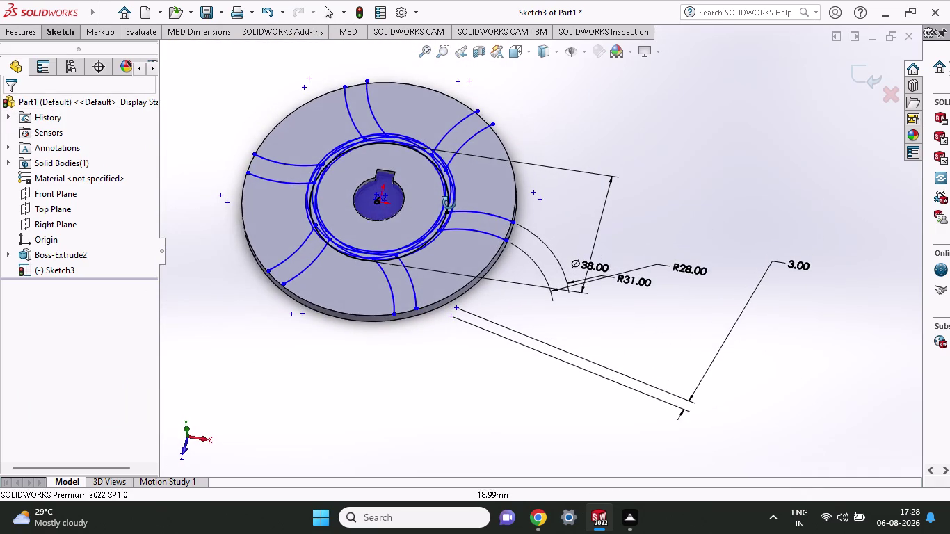
middle_drag(449, 203, 449, 205)
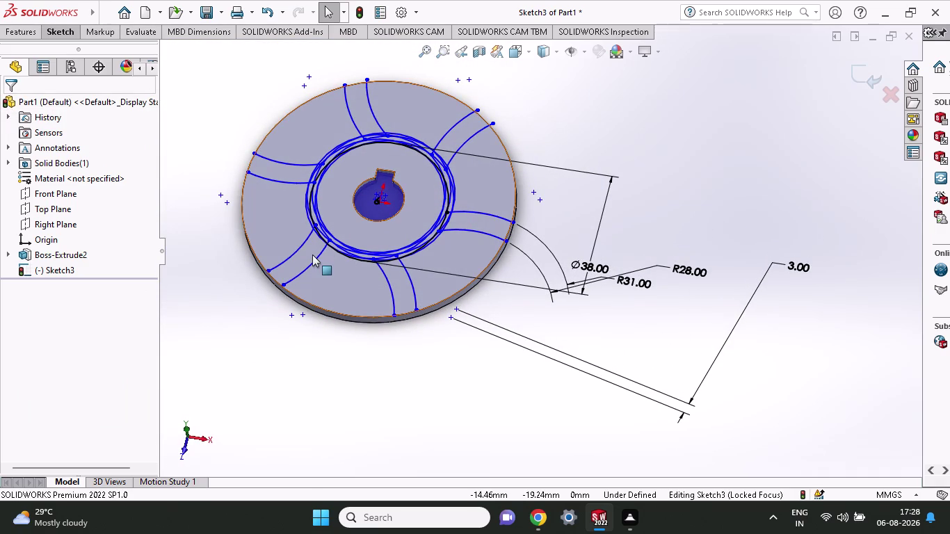
Undo the six-blade pattern and change the 3.46 blade spacing dimension to 3 mm.
key(ctrl+z)
key(ctrl+z)
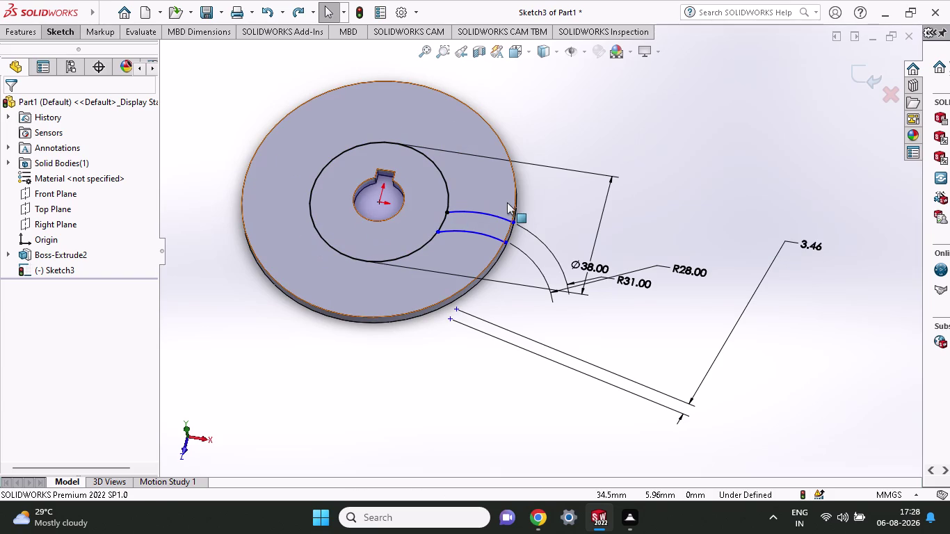
double_click(803, 240)
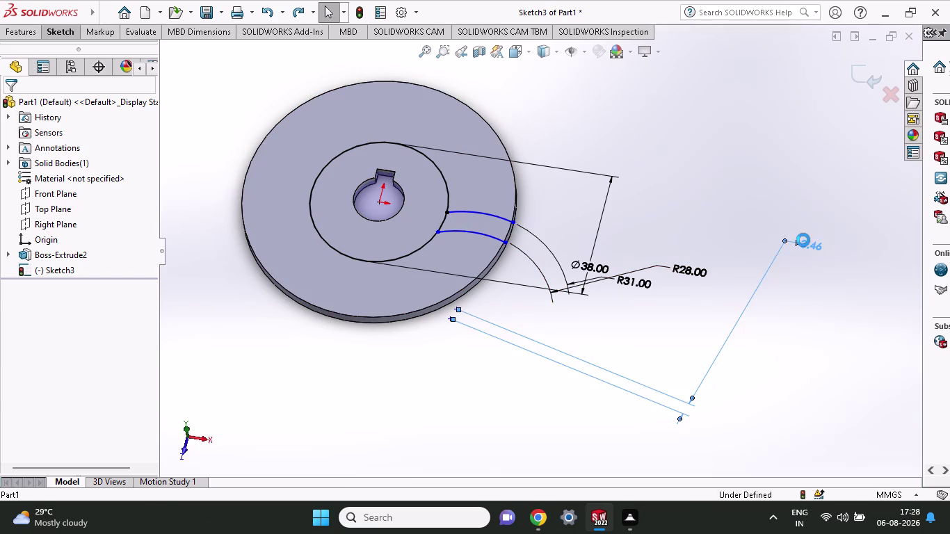
key(3)
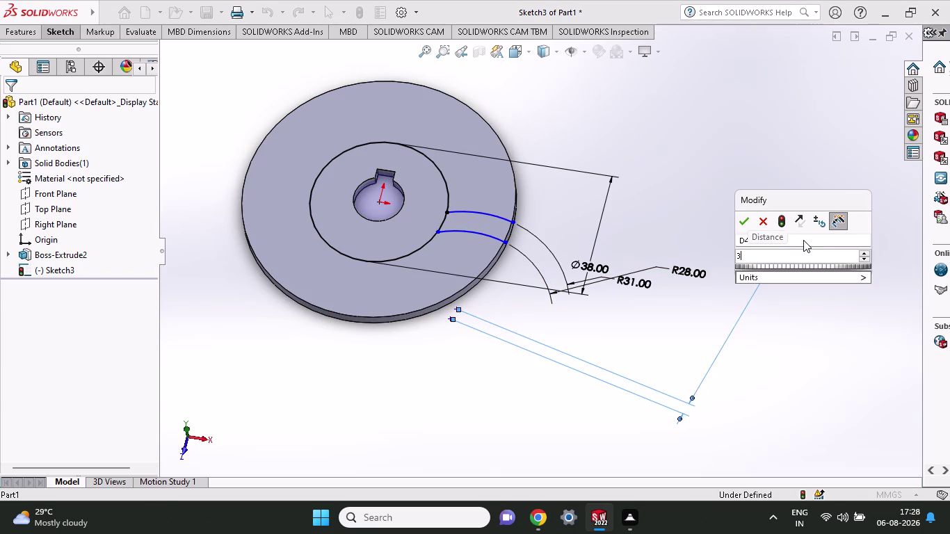
key(Return)
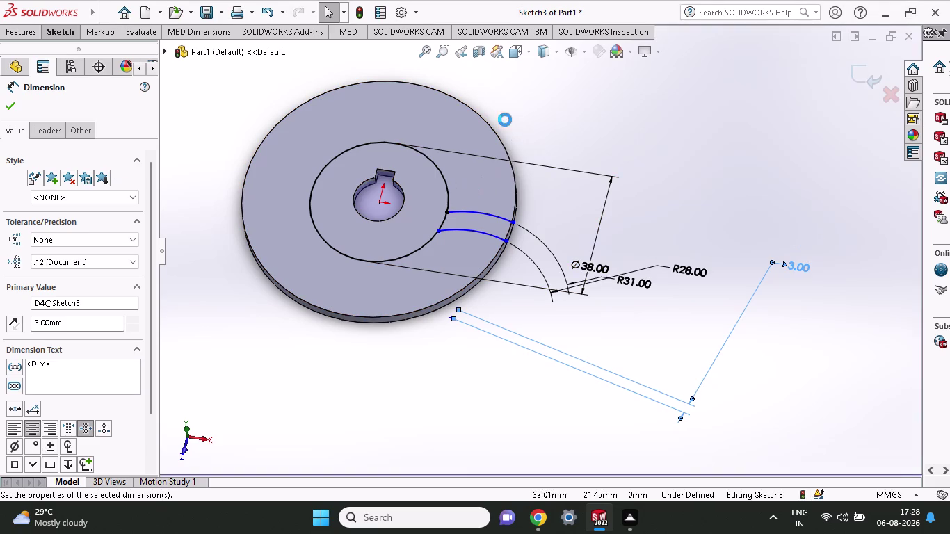
middle_drag(505, 113, 506, 137)
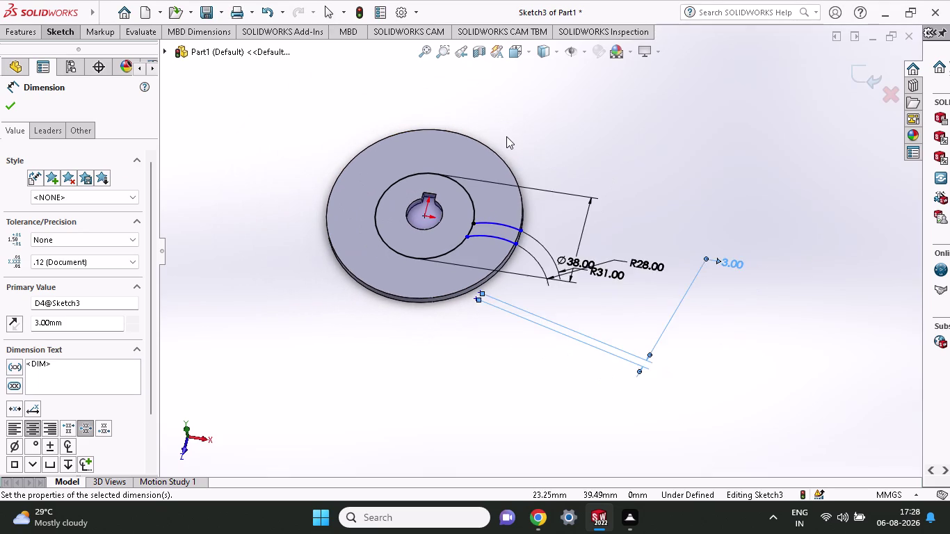
scroll(up, 3)
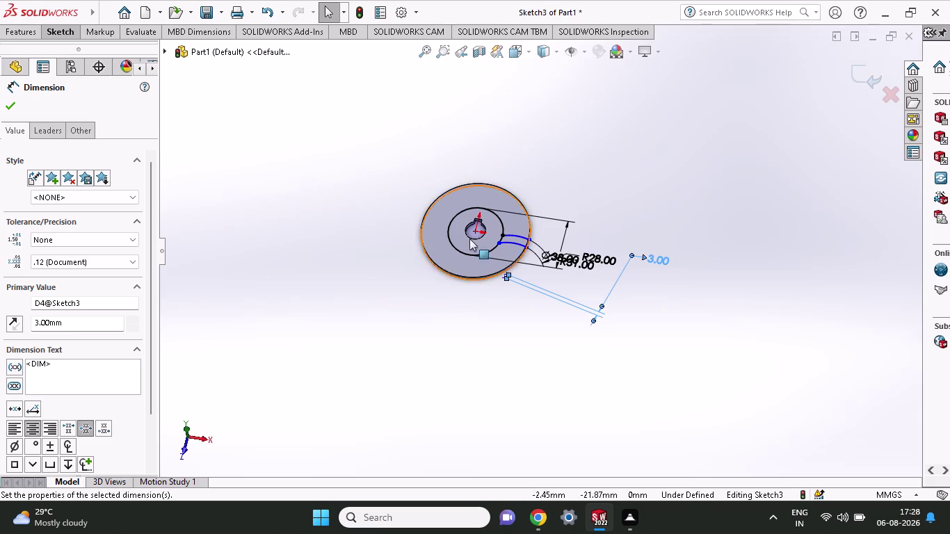
click(32, 28)
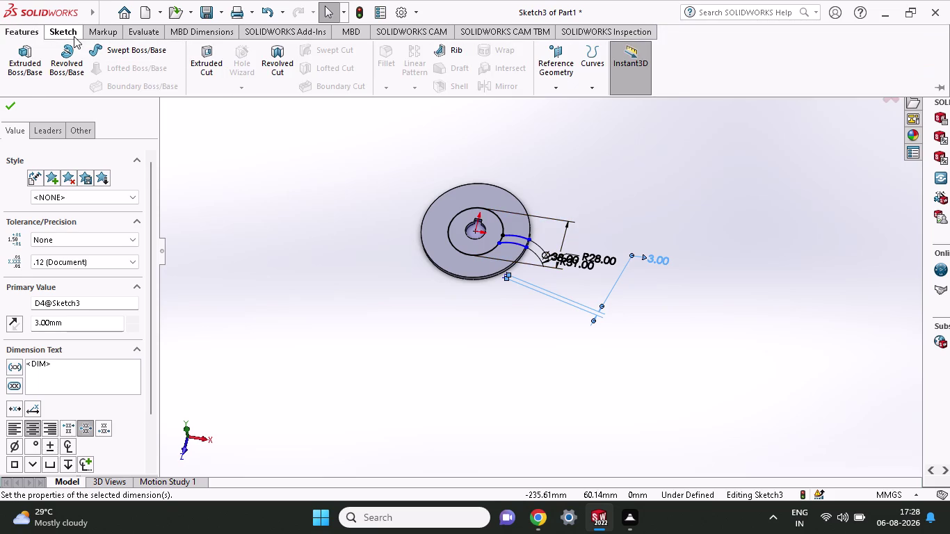
Power-trim the Ø38 hub circle segments next to the blade arcs.
click(73, 36)
click(206, 62)
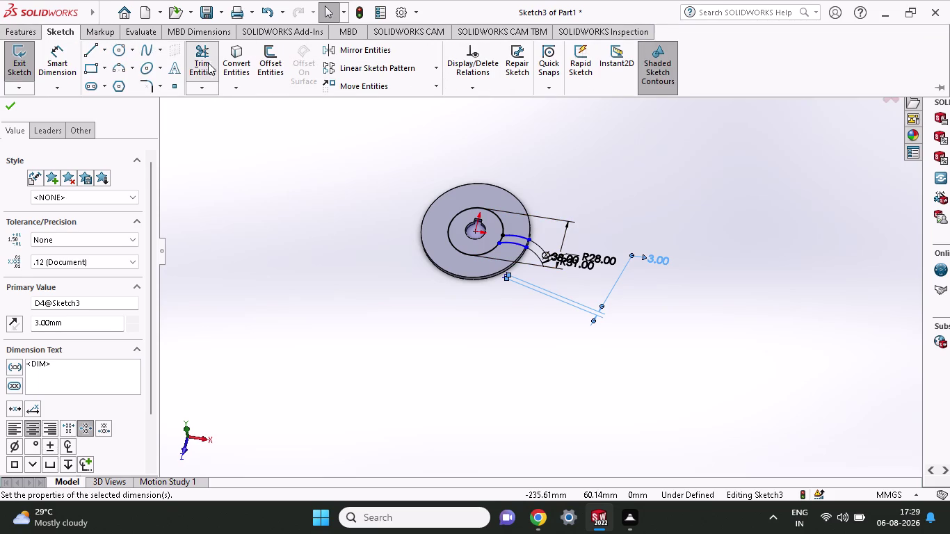
drag(510, 220, 495, 228)
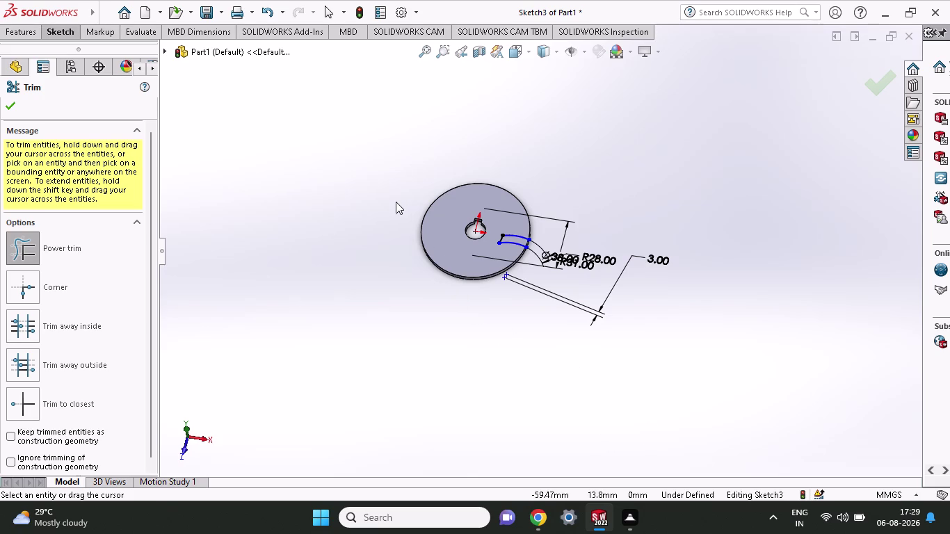
Start a new circular sketch pattern.
click(27, 32)
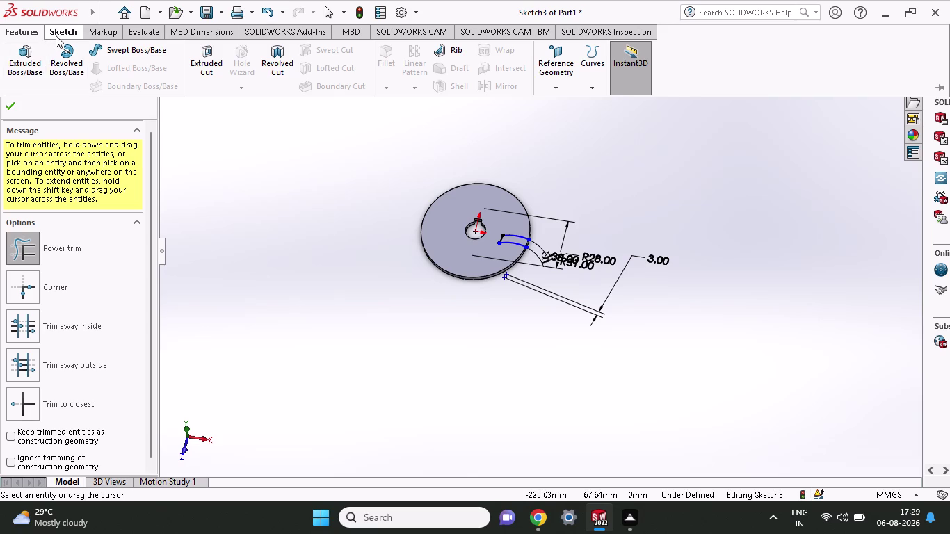
click(56, 35)
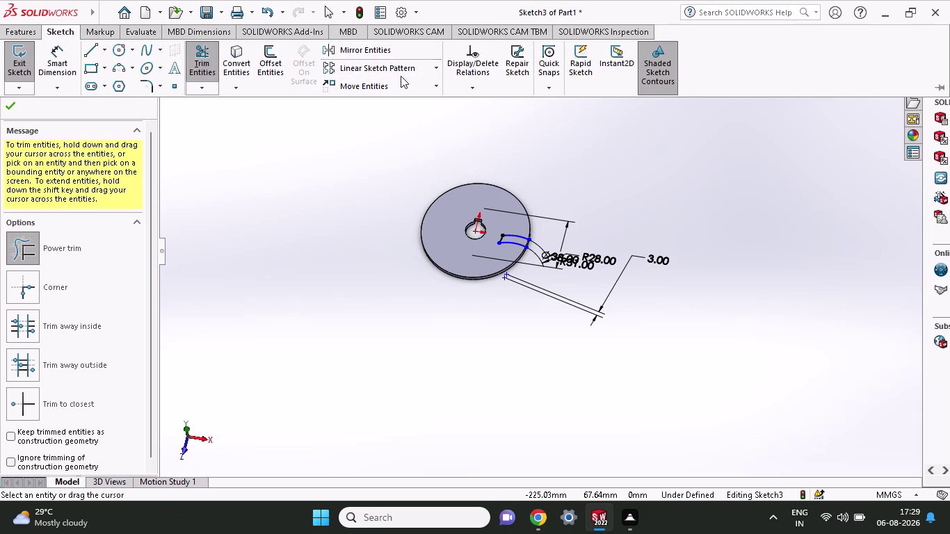
click(436, 65)
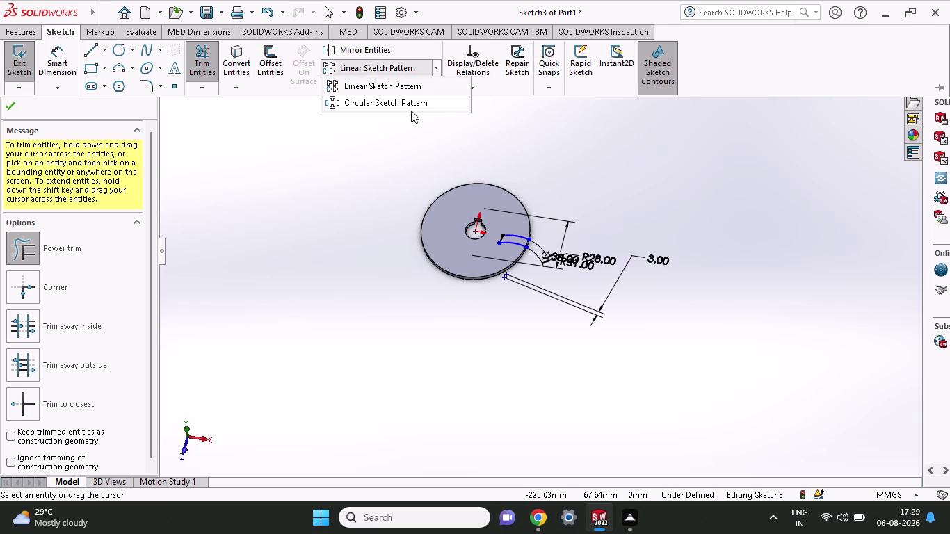
click(411, 107)
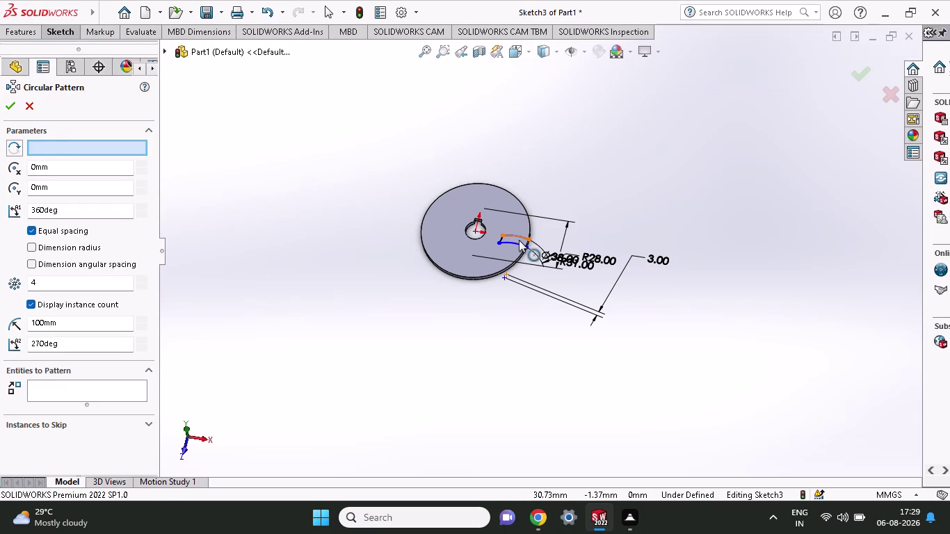
Select the blade arcs and use the disc's outer edge as the pattern centre.
click(519, 240)
scroll(down, 3)
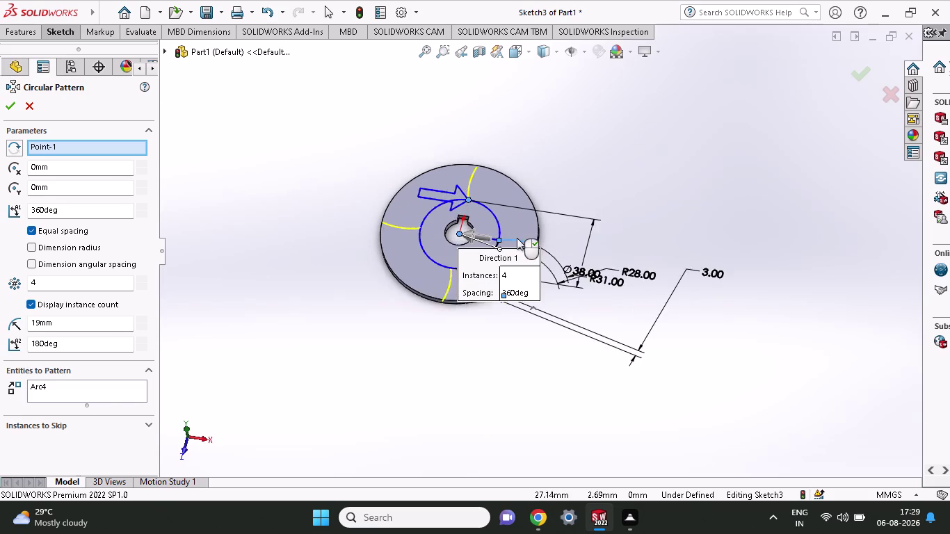
scroll(down, 3)
click(505, 262)
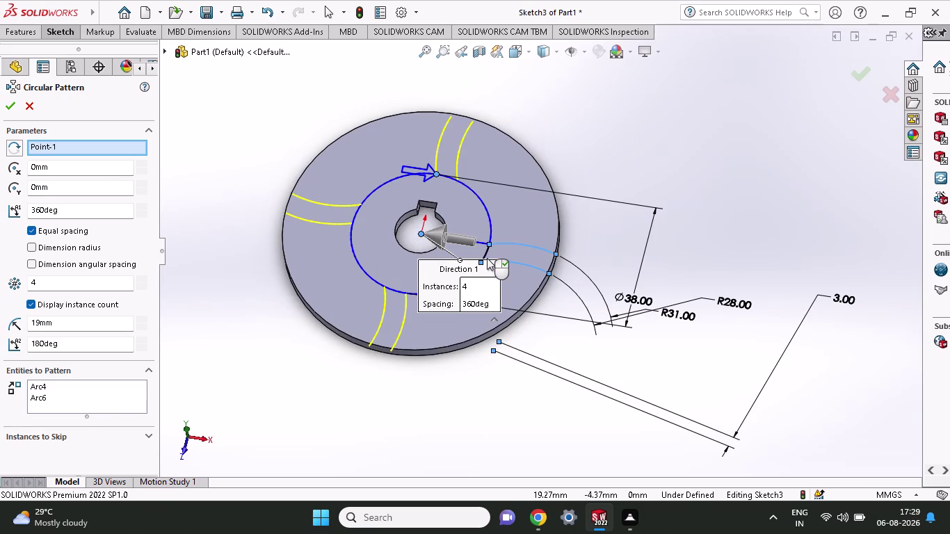
click(487, 254)
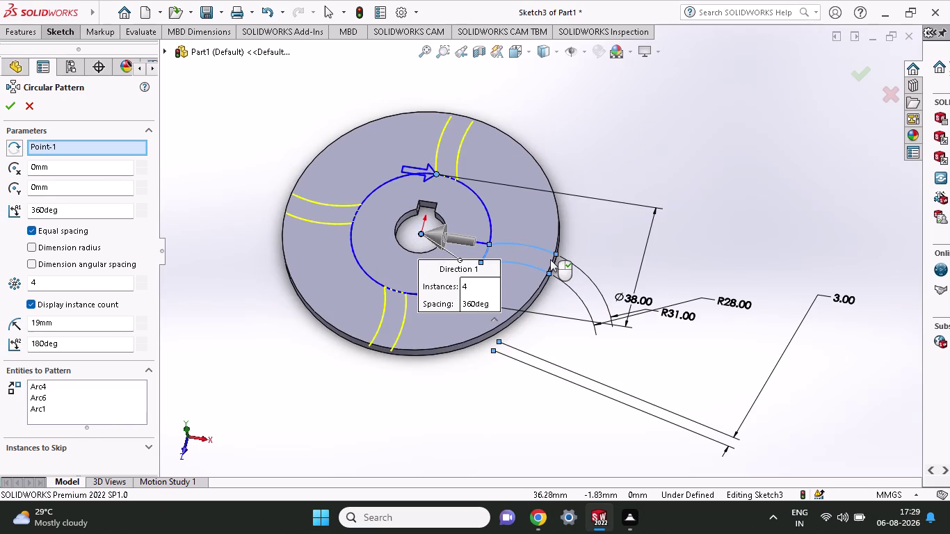
click(550, 260)
click(550, 262)
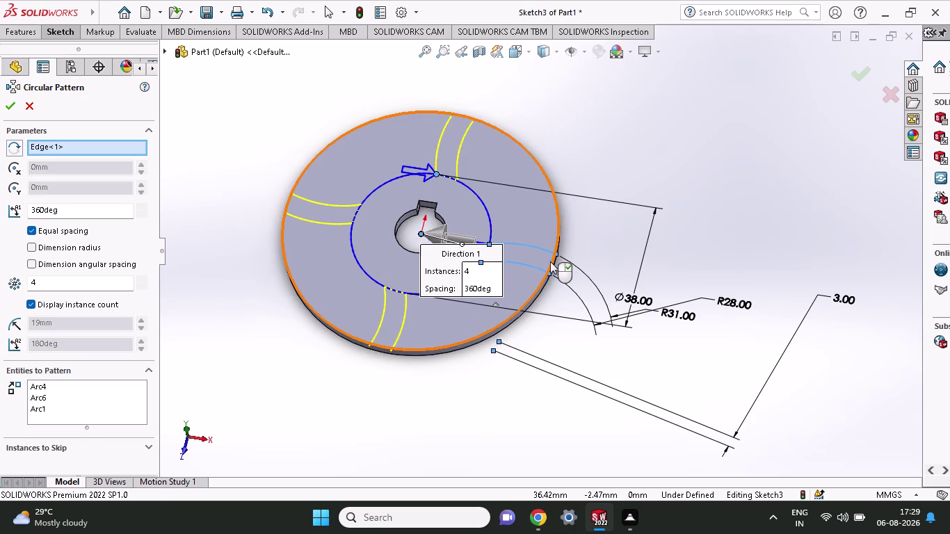
Set the pattern to 6 instances and accept it.
drag(81, 283, 0, 297)
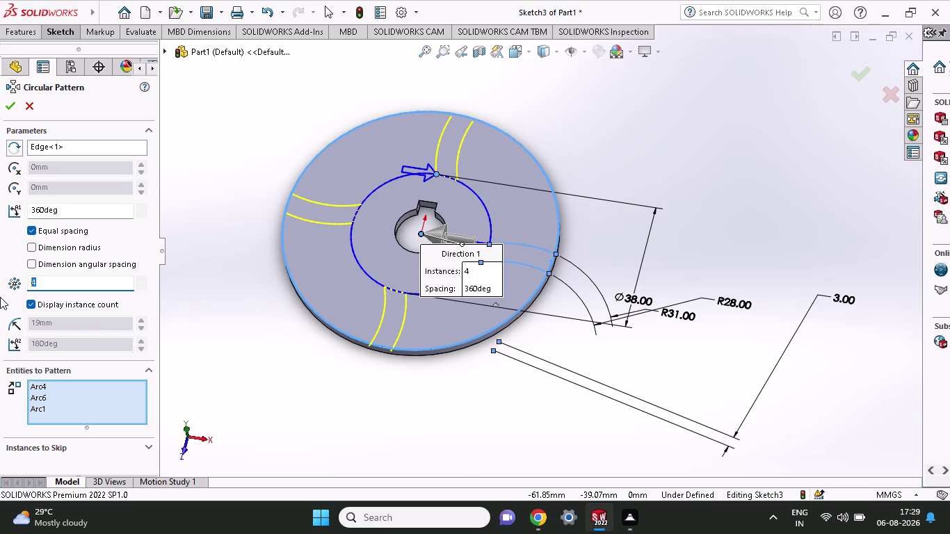
key(BackSpace)
key(6)
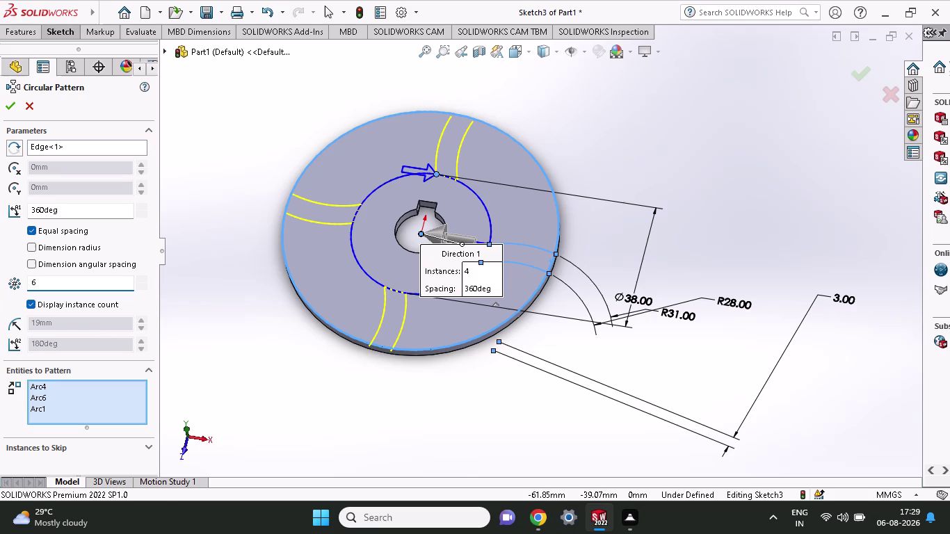
click(2, 110)
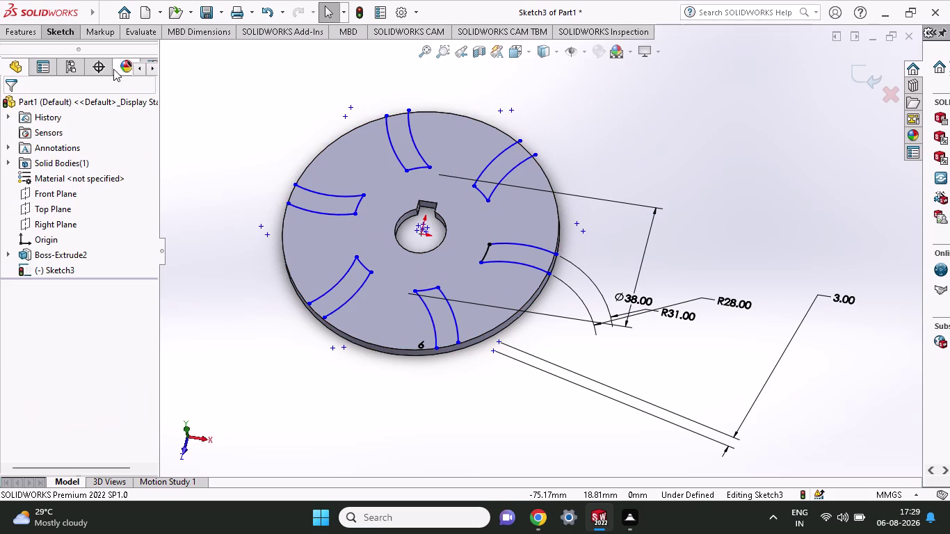
click(21, 29)
click(35, 50)
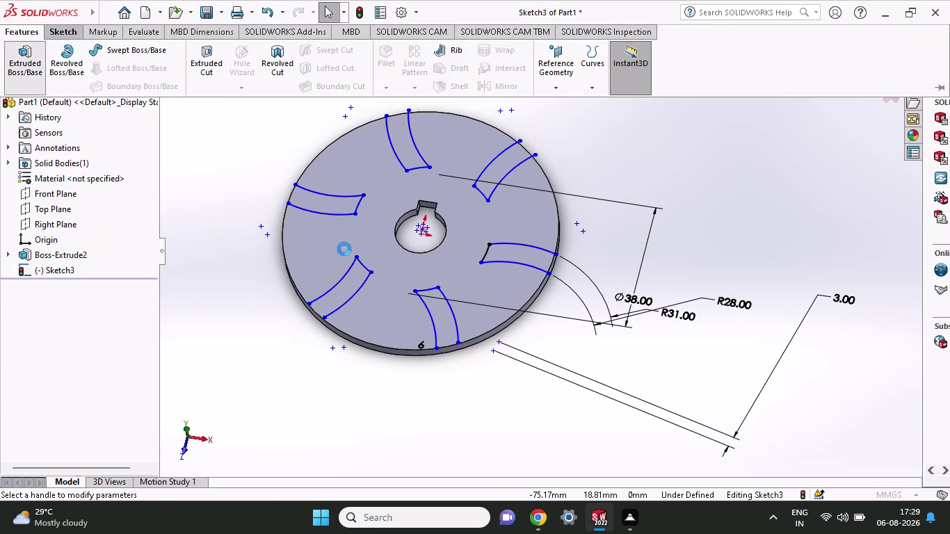
click(520, 258)
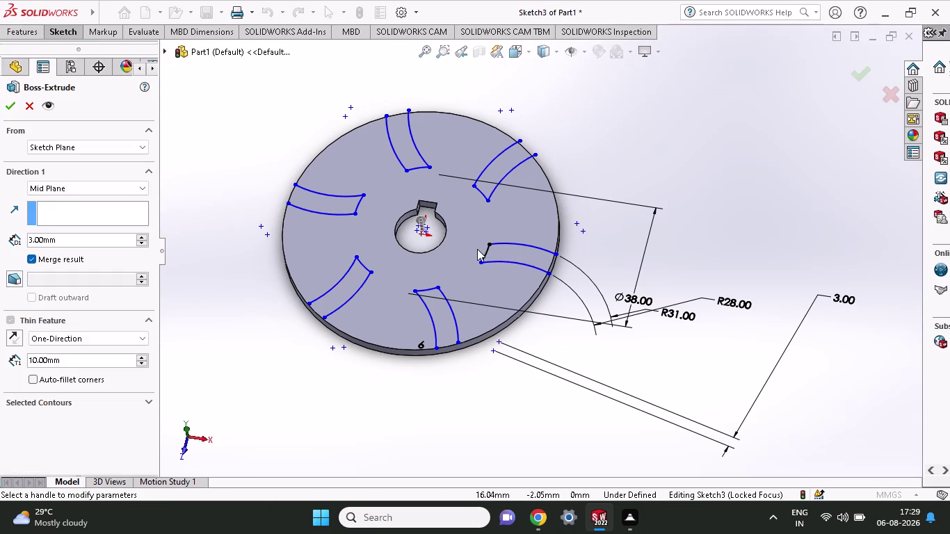
click(489, 251)
click(503, 245)
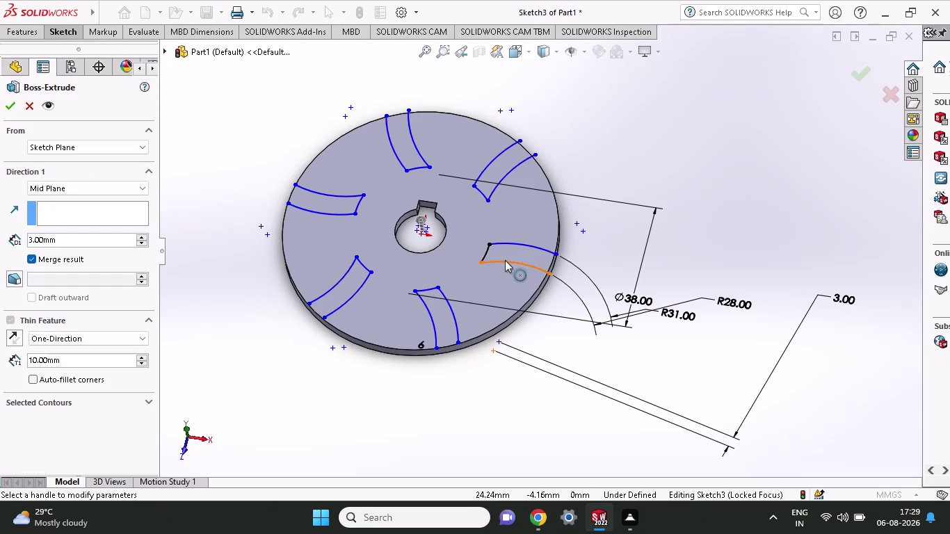
click(505, 261)
middle_drag(591, 214, 581, 241)
middle_drag(579, 233, 578, 218)
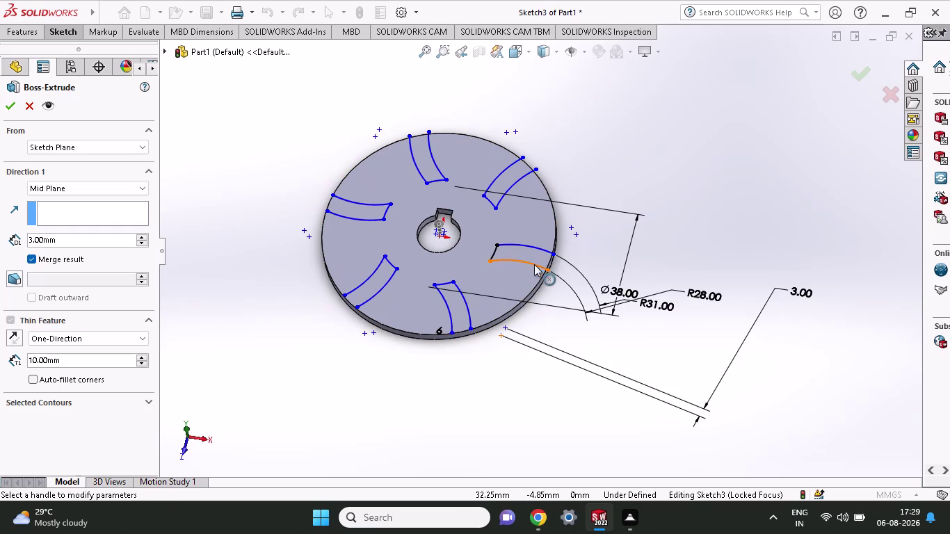
click(364, 220)
click(367, 208)
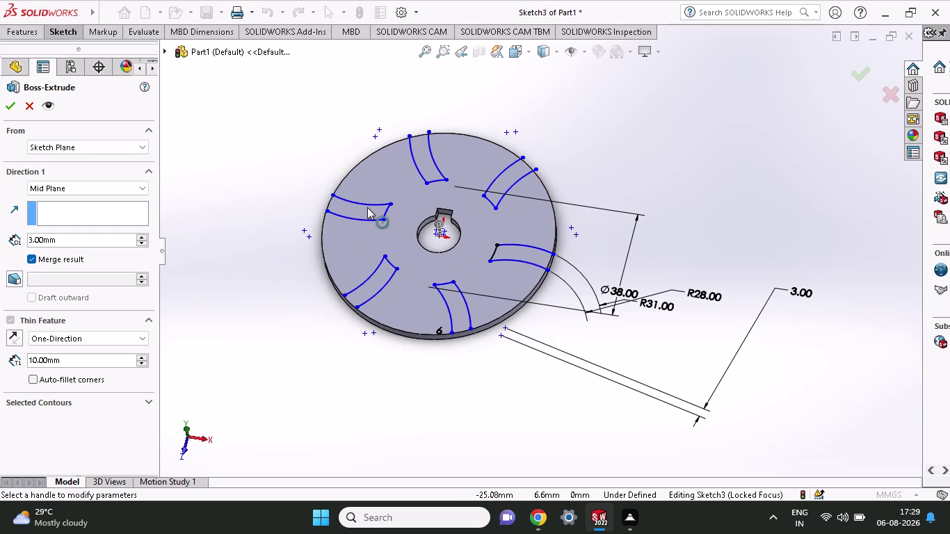
click(388, 212)
click(331, 200)
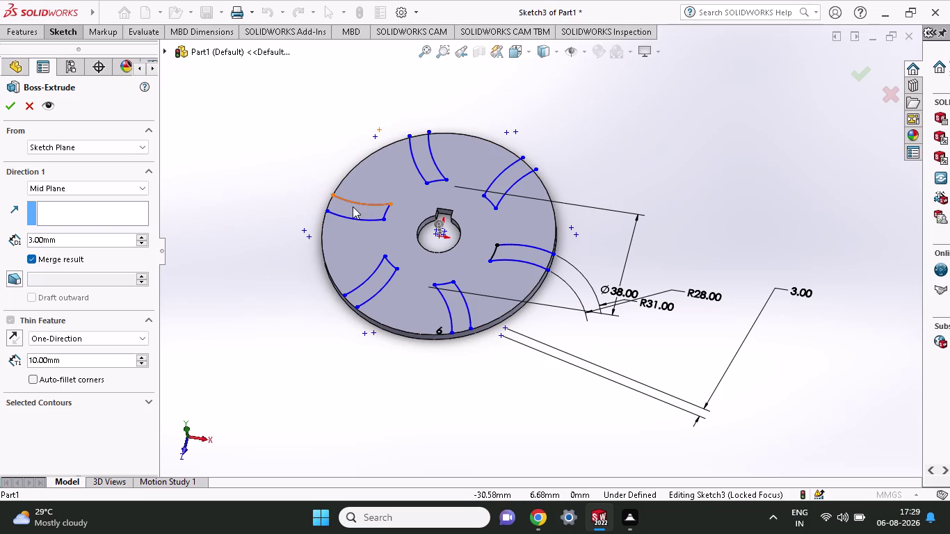
click(400, 213)
key(Escape)
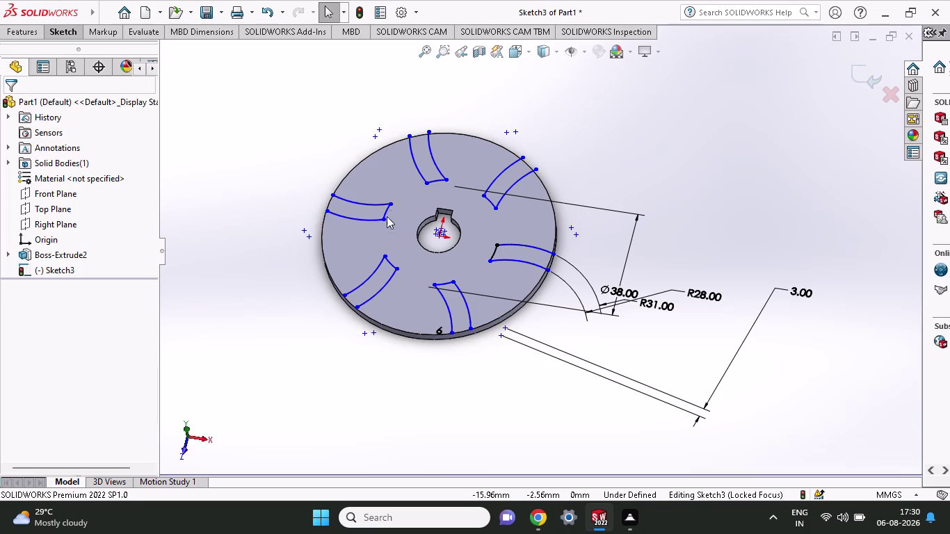
scroll(down, 3)
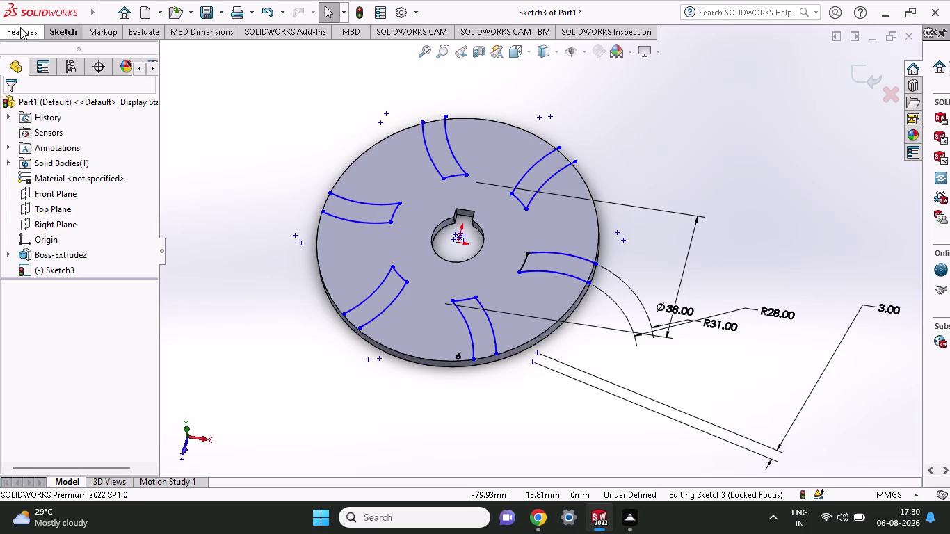
click(20, 28)
click(27, 72)
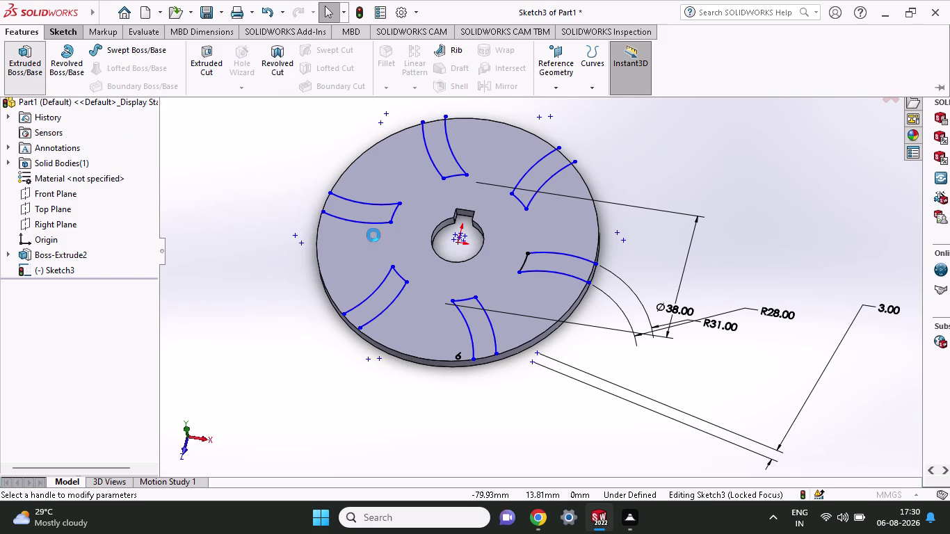
click(377, 221)
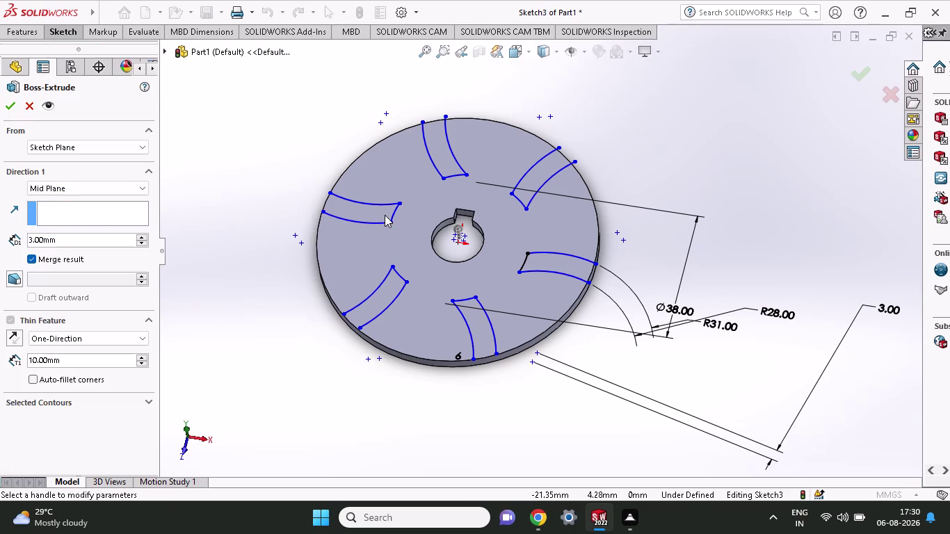
click(393, 208)
click(374, 202)
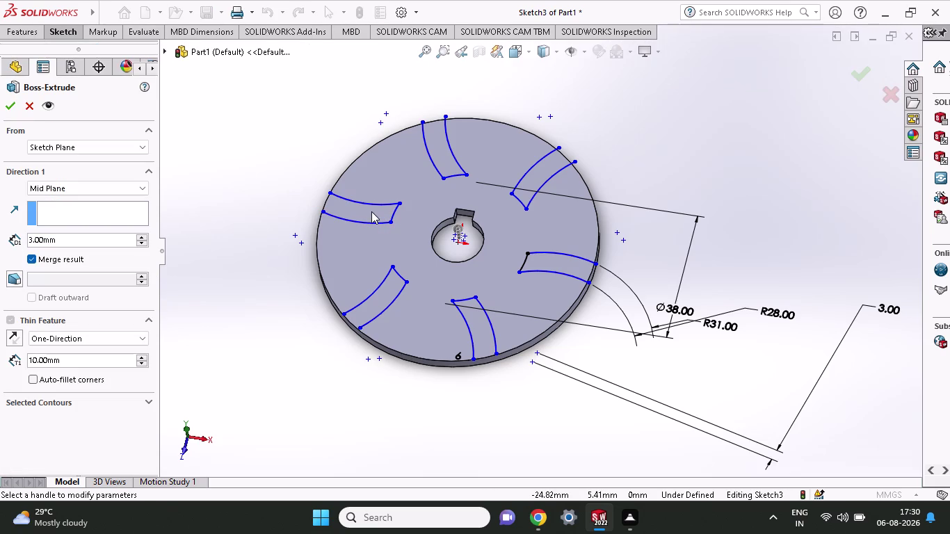
click(371, 211)
drag(333, 200, 393, 224)
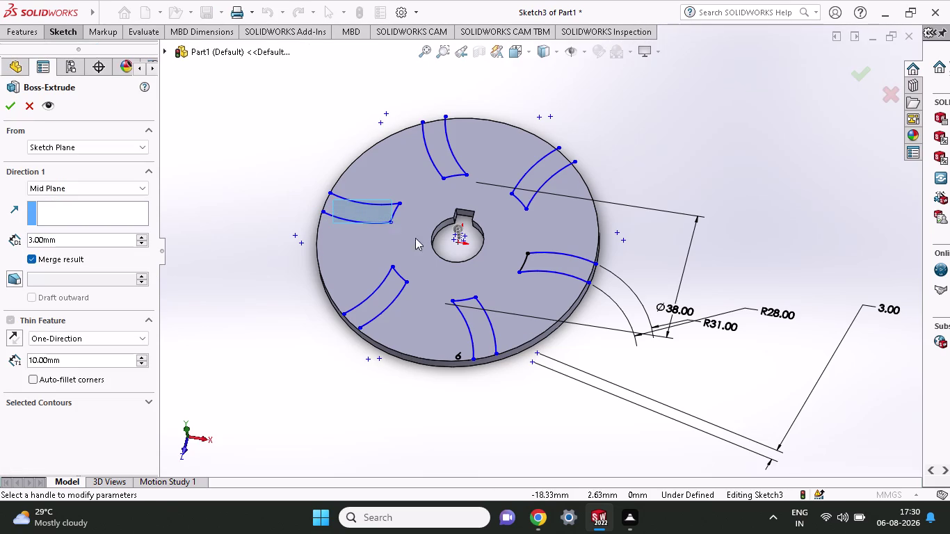
drag(393, 224, 425, 242)
click(422, 237)
key(Escape)
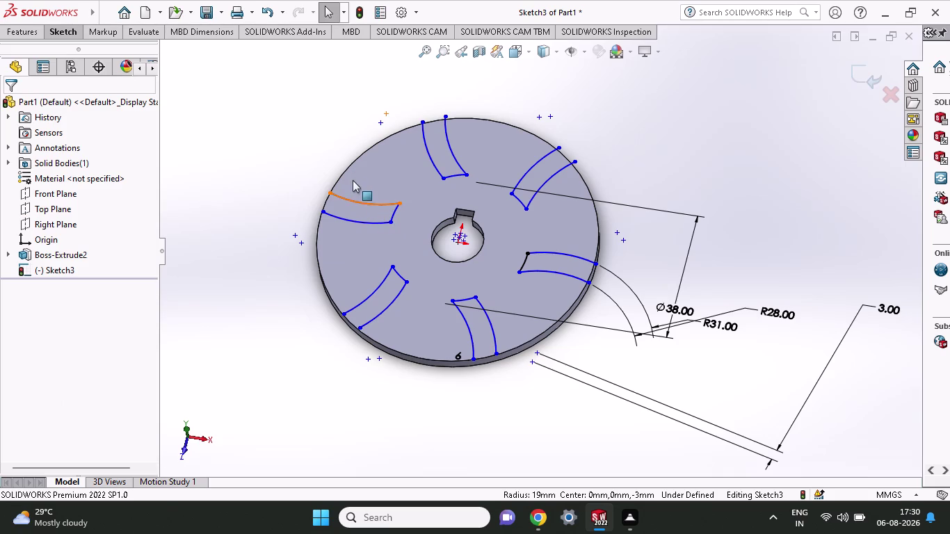
key(Escape)
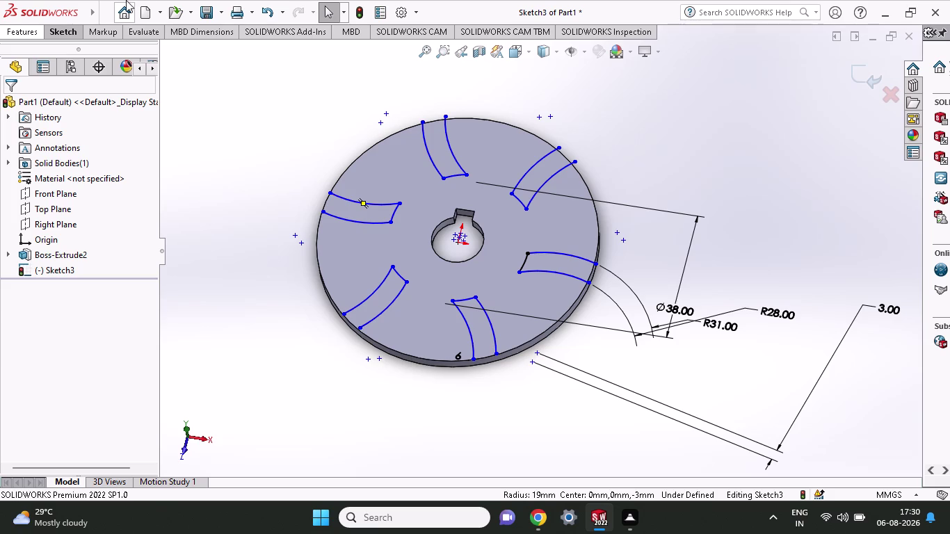
Discard the six-blade pattern, leaving the single dimensioned blade arc pair.
key(Escape)
key(ctrl+z)
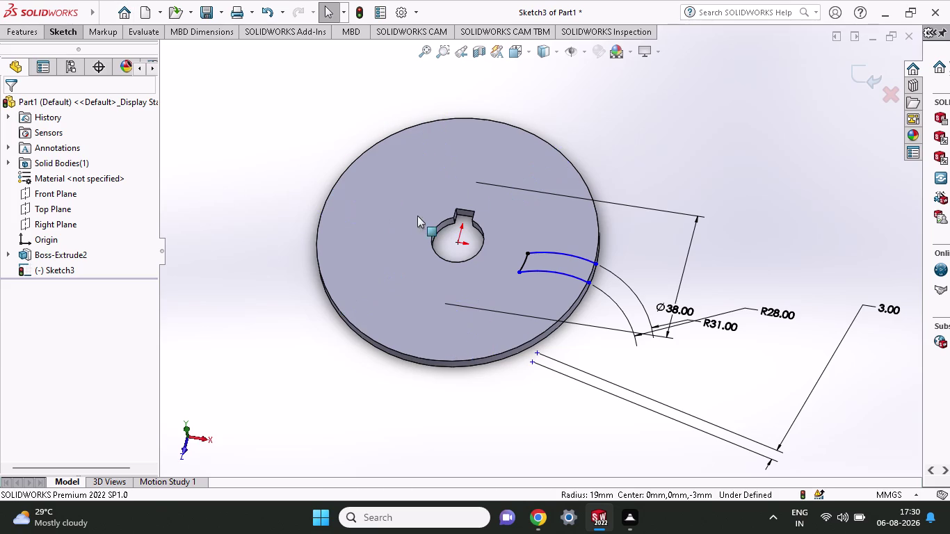
click(61, 29)
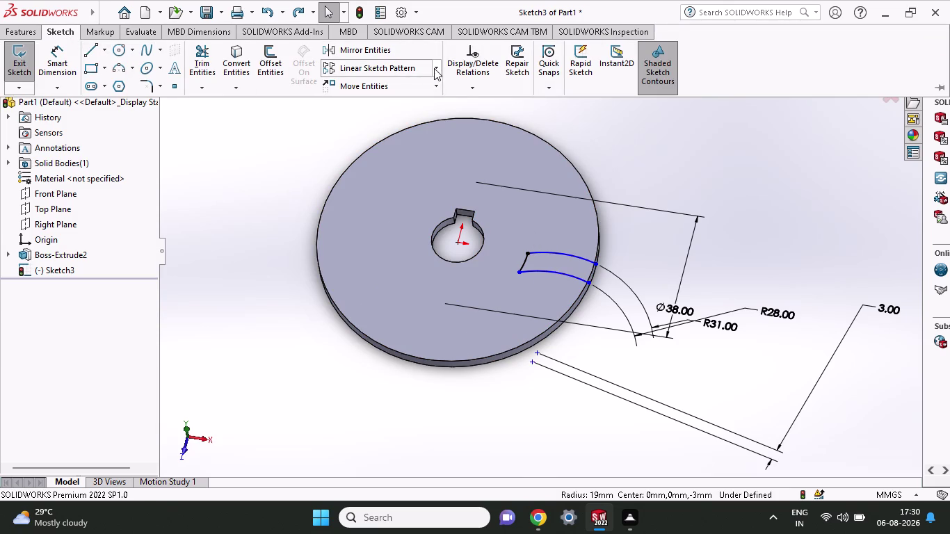
click(434, 68)
click(414, 105)
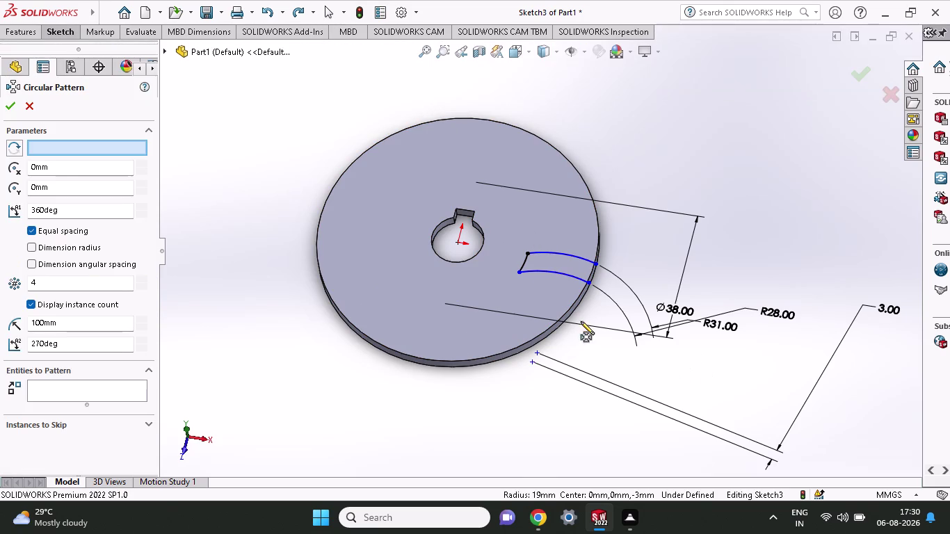
click(591, 273)
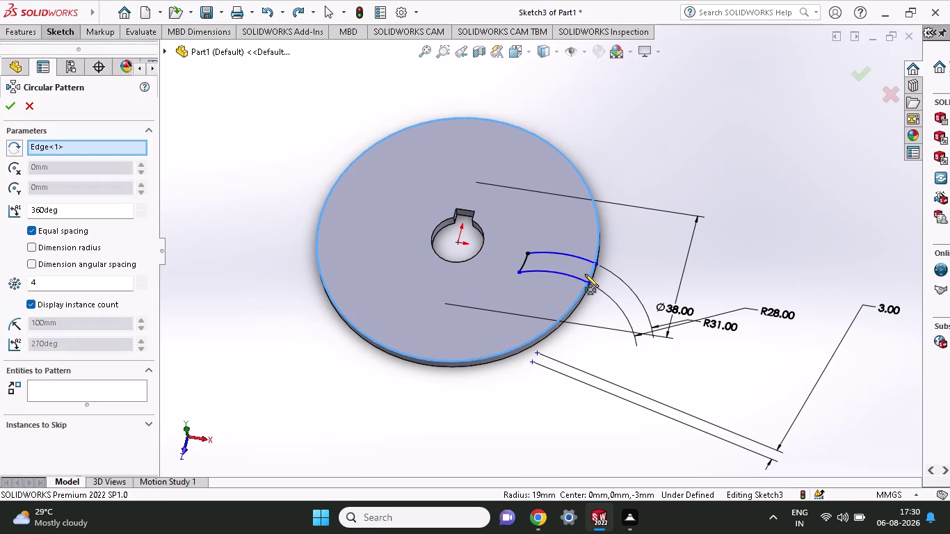
click(581, 278)
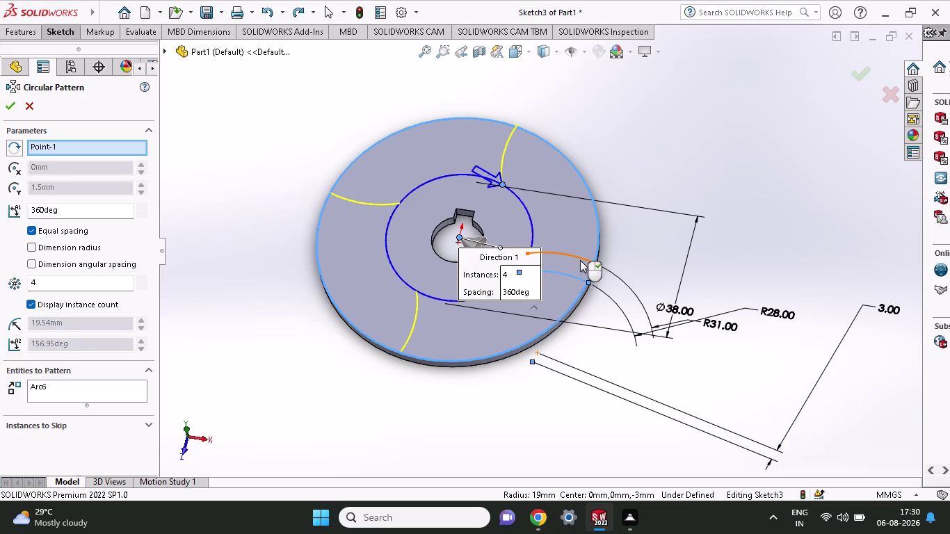
click(580, 258)
click(538, 234)
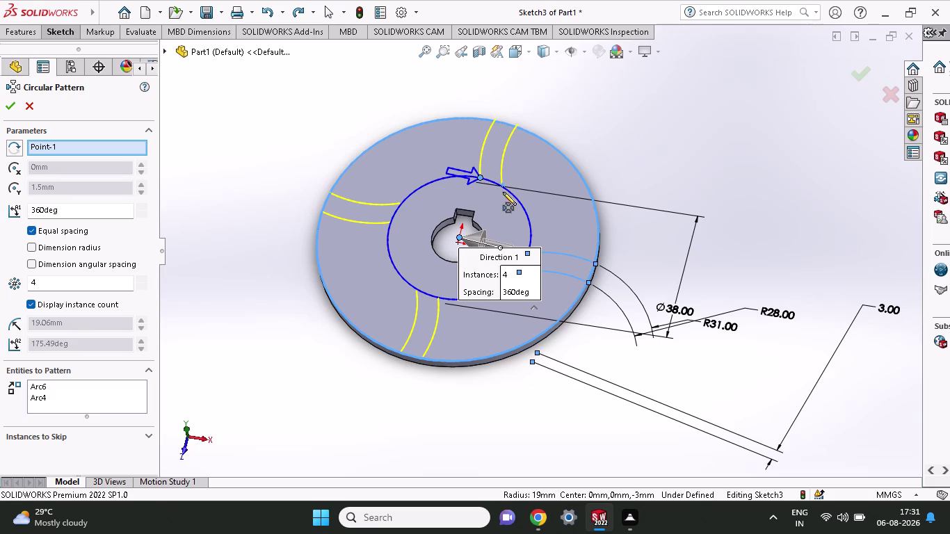
key(Escape)
key(Escape)
click(728, 193)
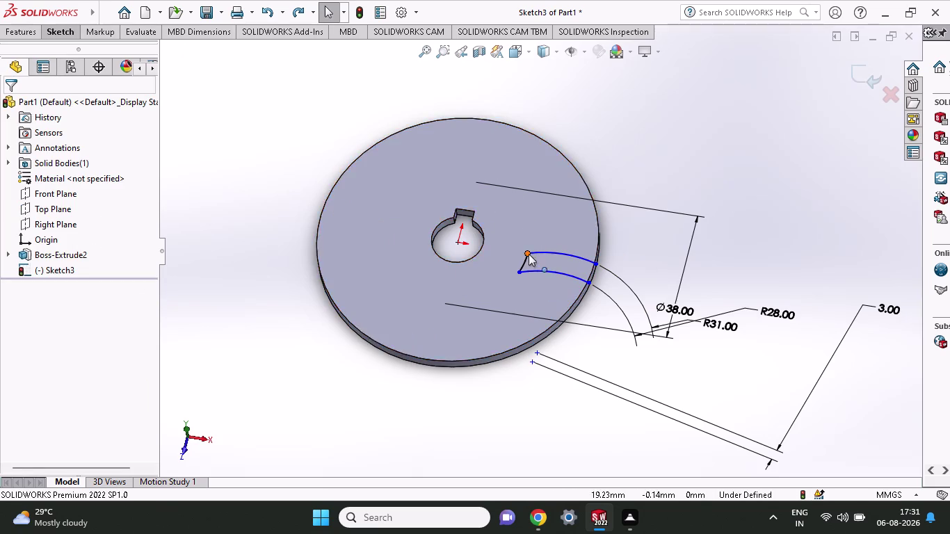
Begin mirroring the blade arcs, select them, then cancel the mirror.
click(71, 30)
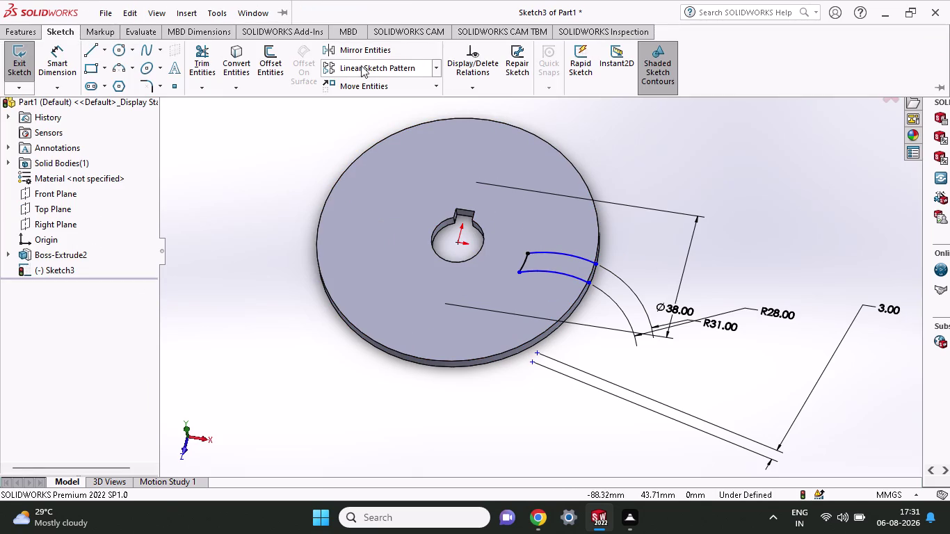
click(365, 53)
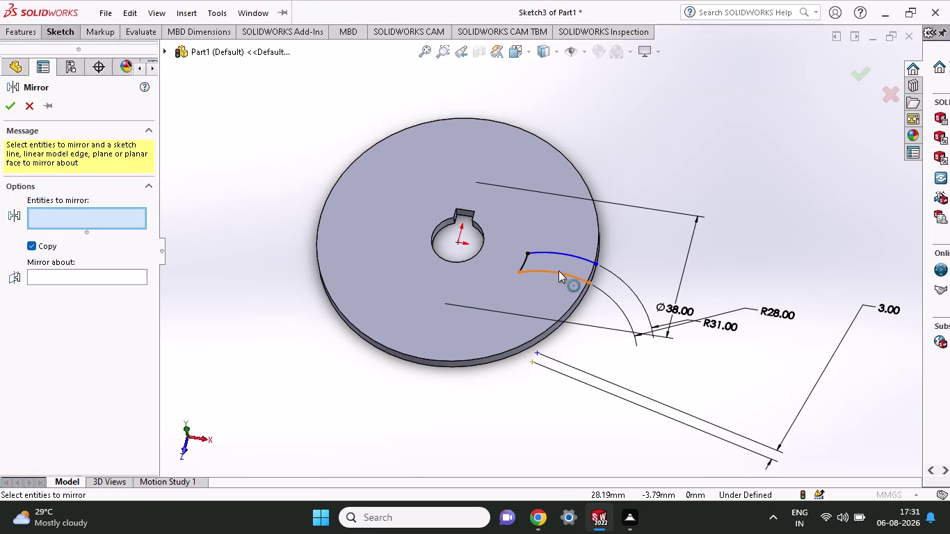
click(558, 271)
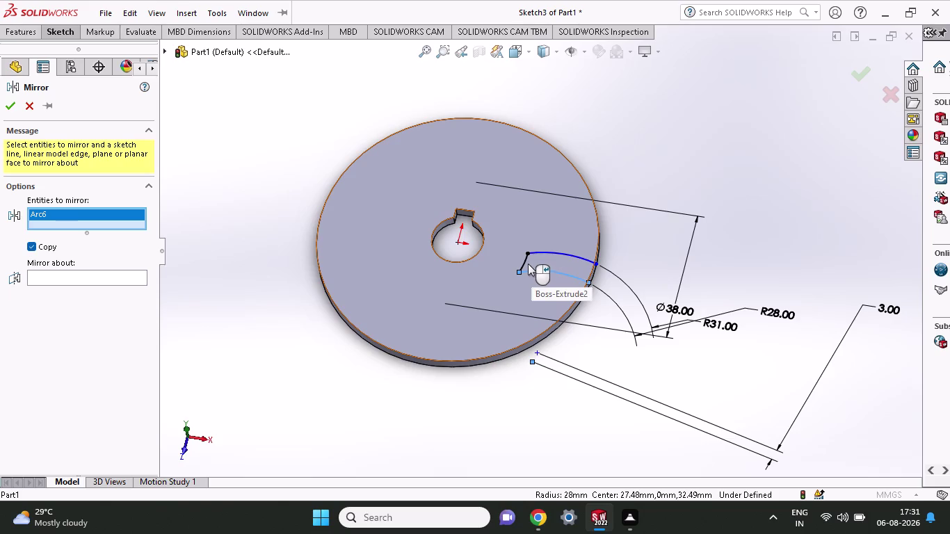
click(523, 259)
click(538, 254)
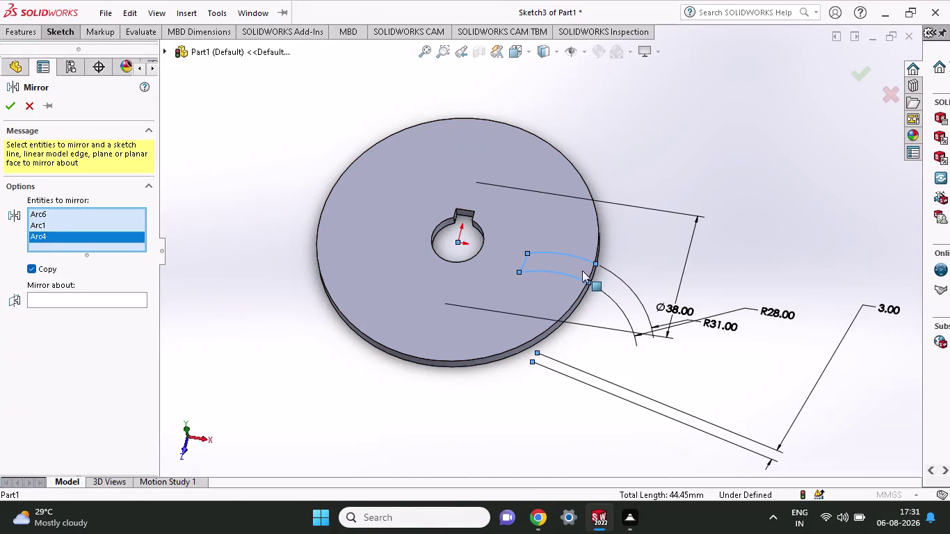
click(589, 270)
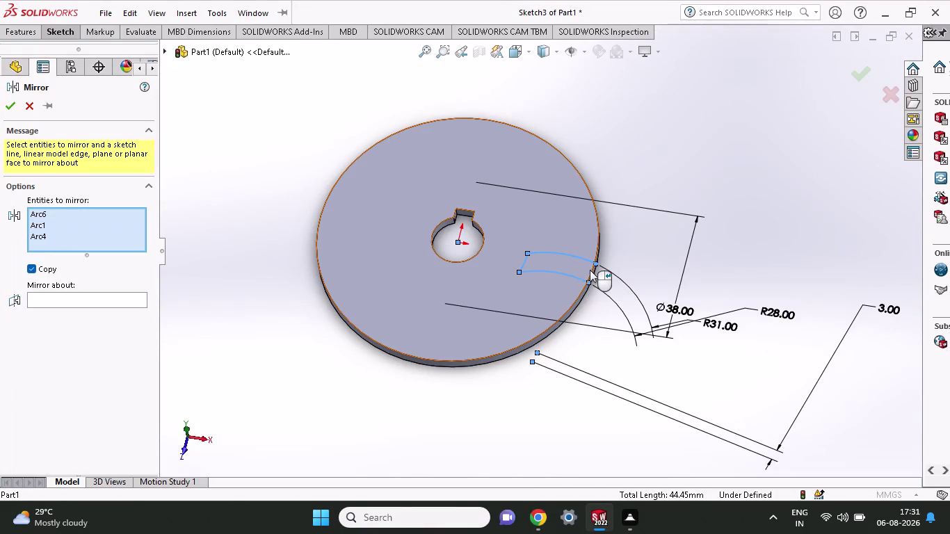
click(590, 274)
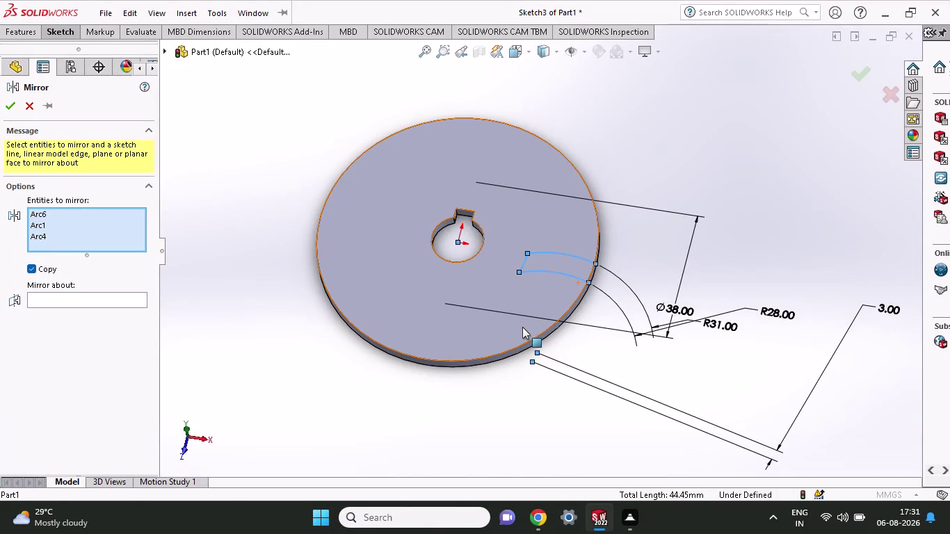
key(Escape)
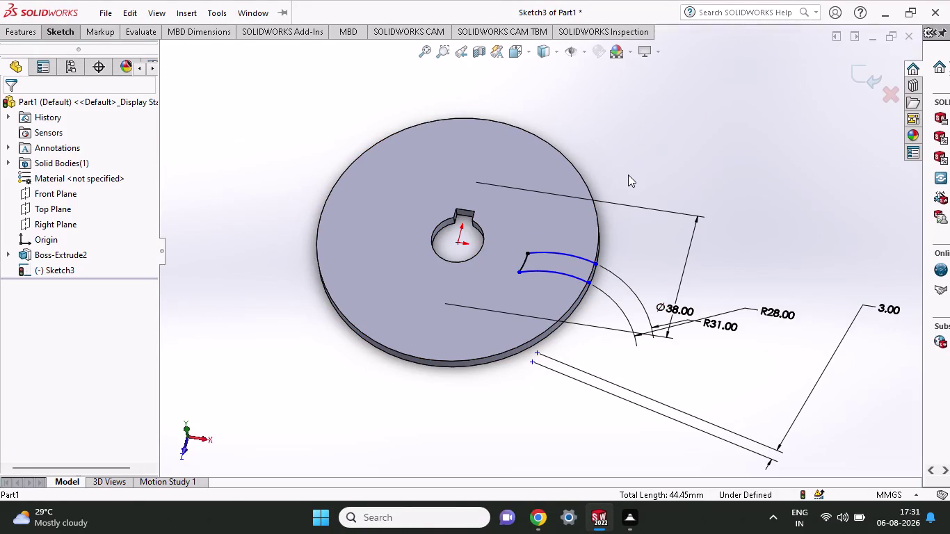
Turn the disc face-on and start converting model edges into the sketch.
middle_drag(608, 166, 617, 222)
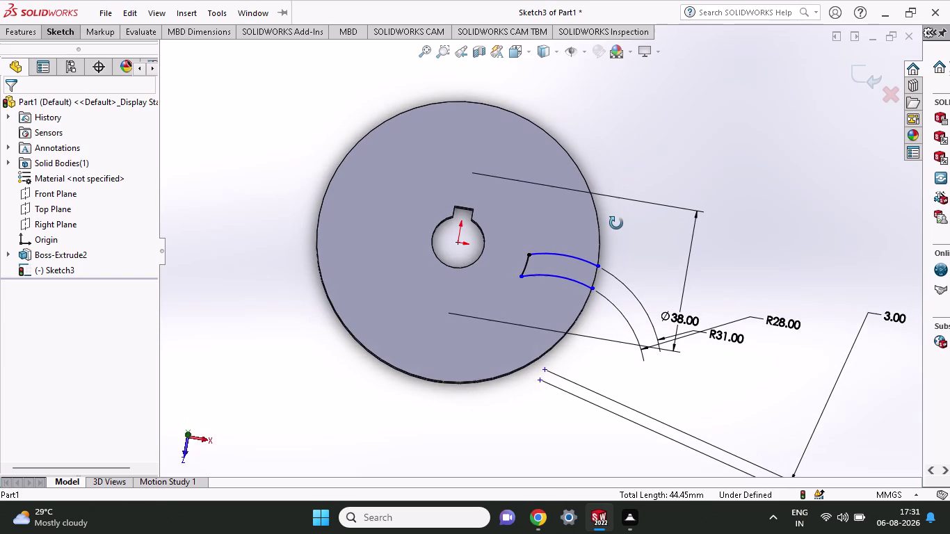
middle_drag(616, 223, 616, 248)
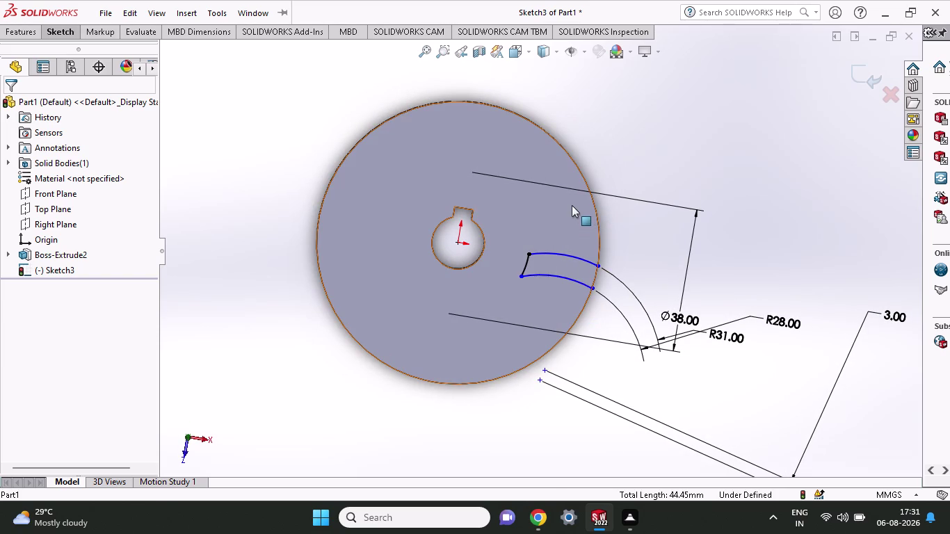
click(58, 30)
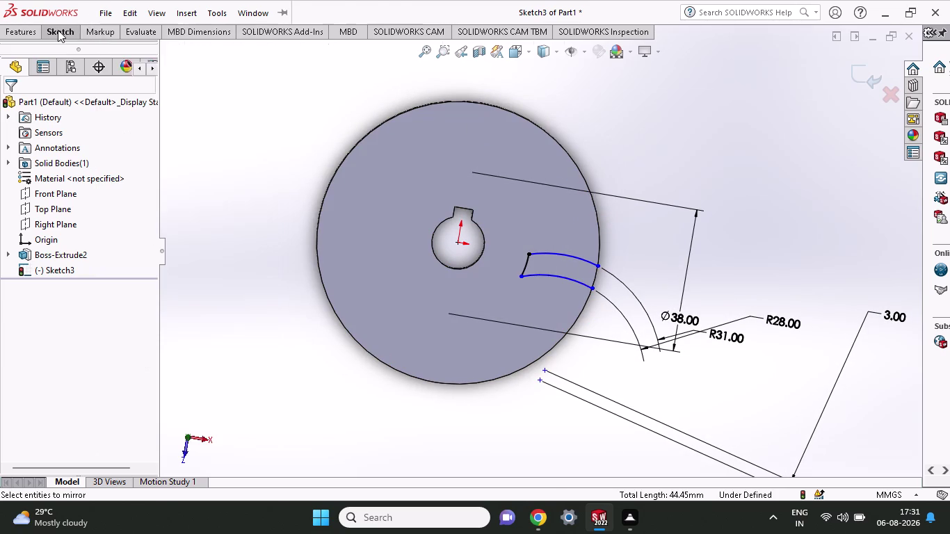
click(238, 59)
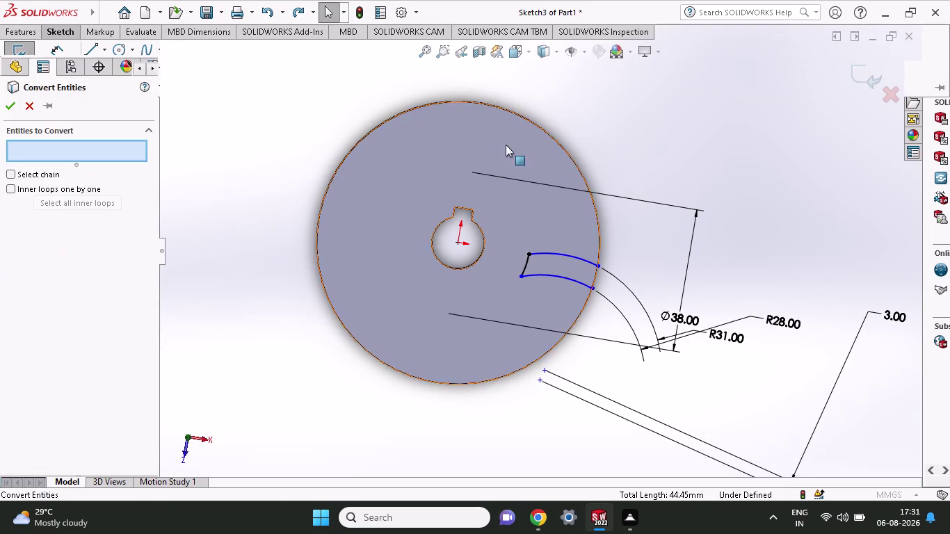
click(573, 163)
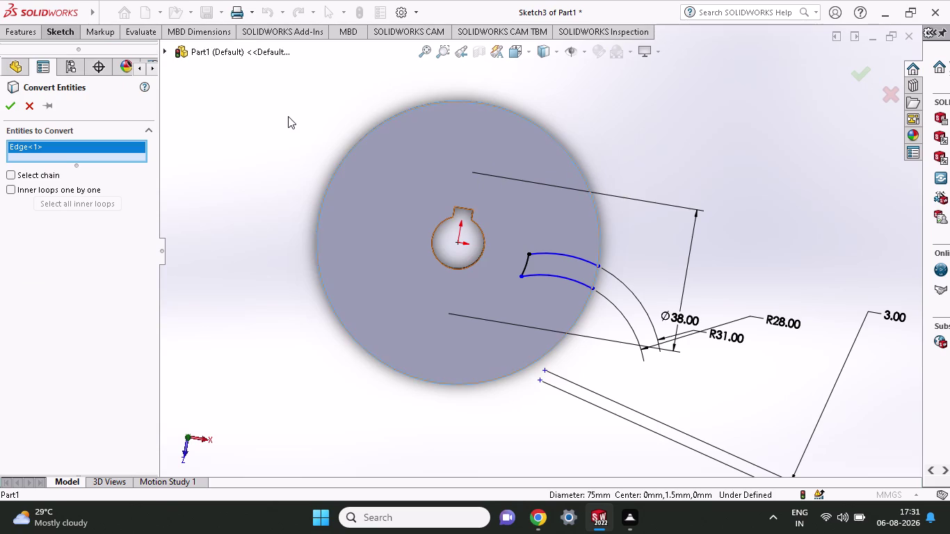
click(12, 107)
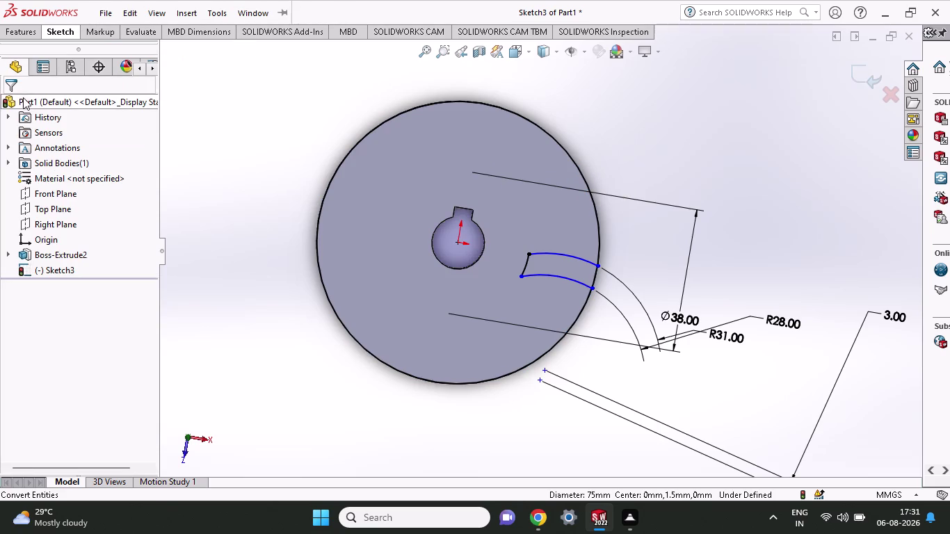
click(68, 31)
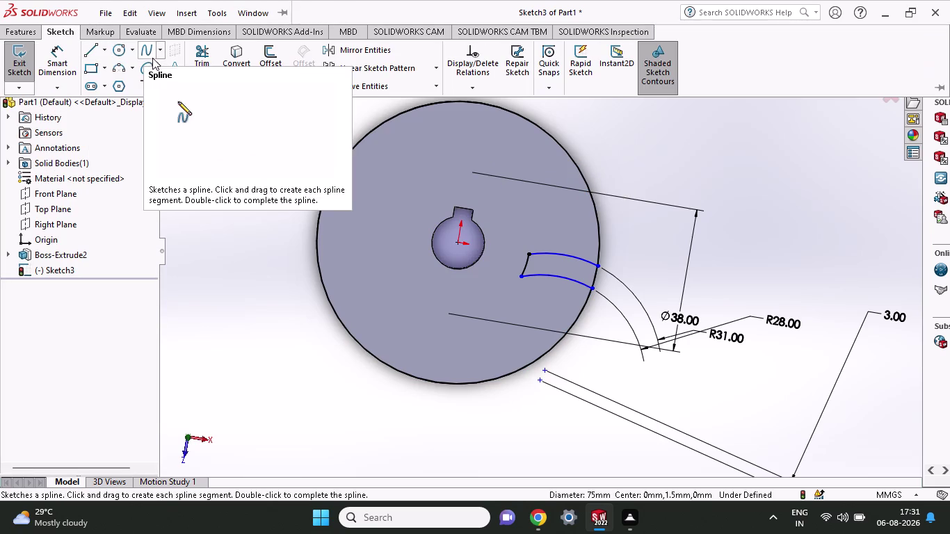
click(190, 57)
drag(523, 147, 596, 149)
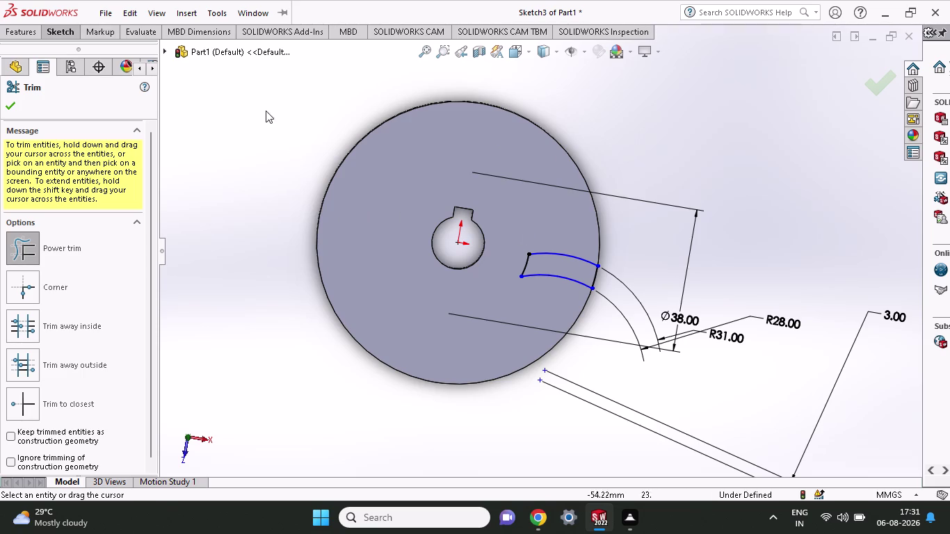
click(28, 28)
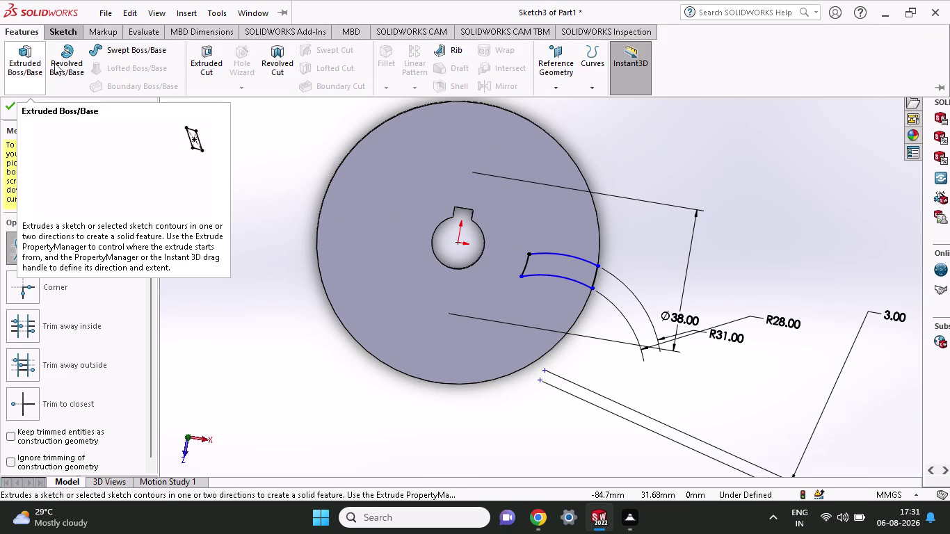
click(66, 34)
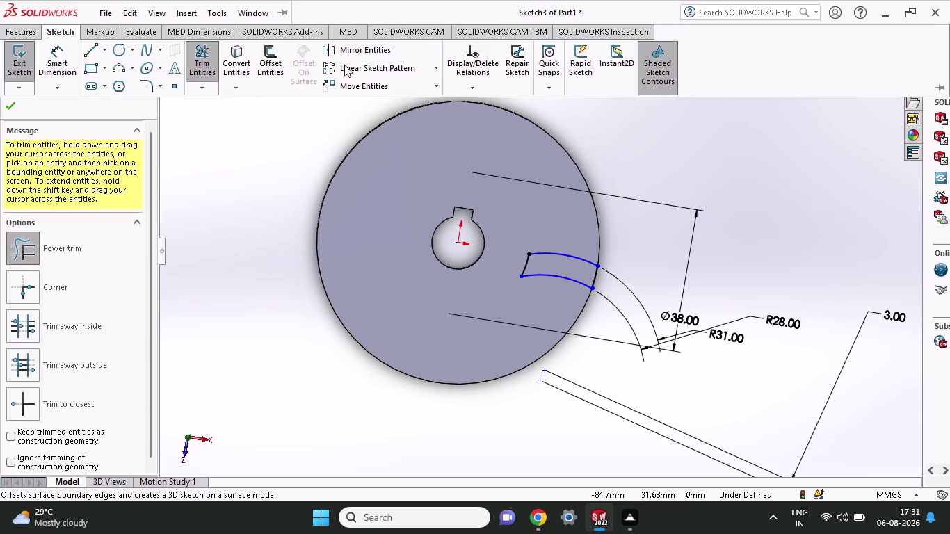
click(354, 70)
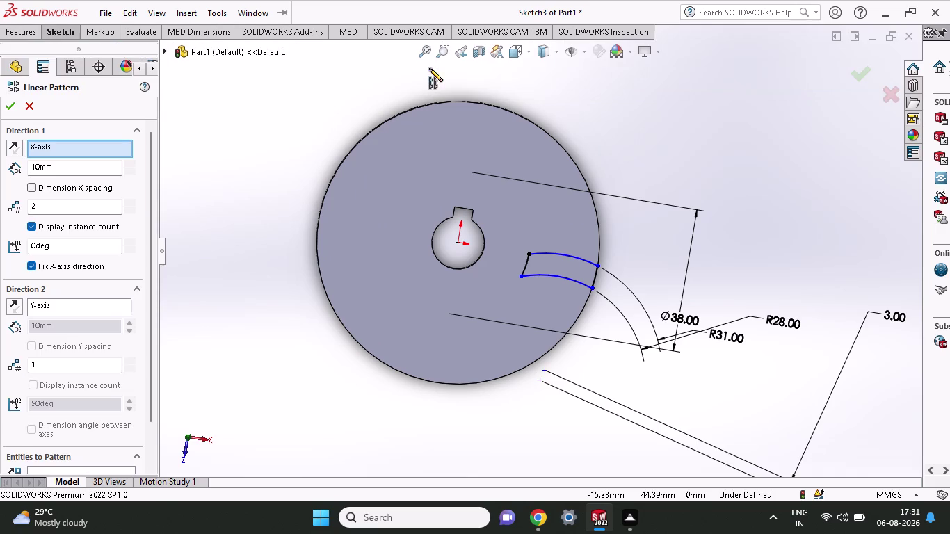
click(57, 32)
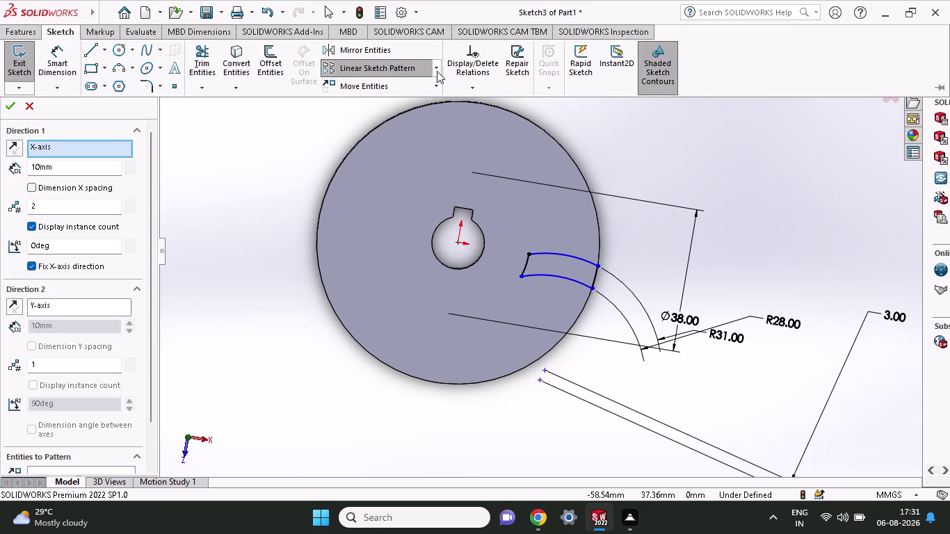
click(437, 71)
click(434, 95)
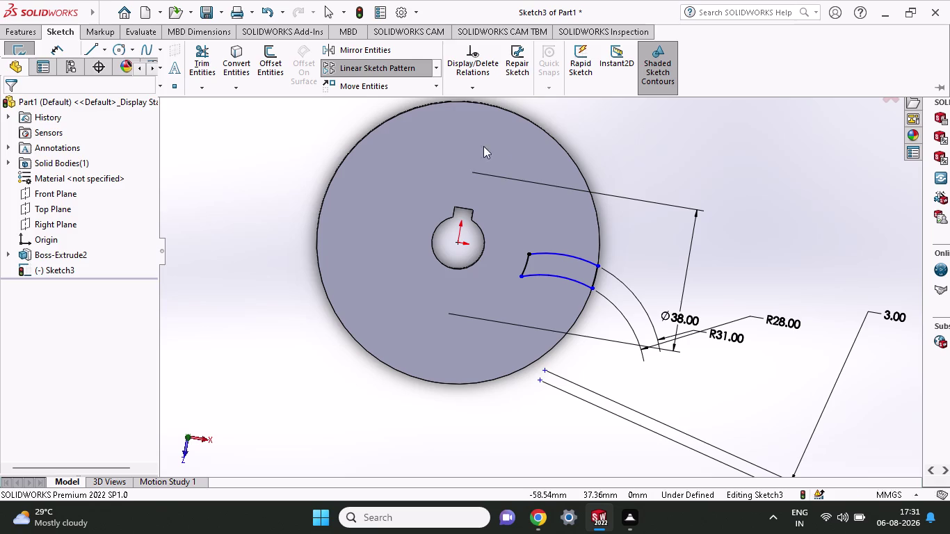
click(558, 276)
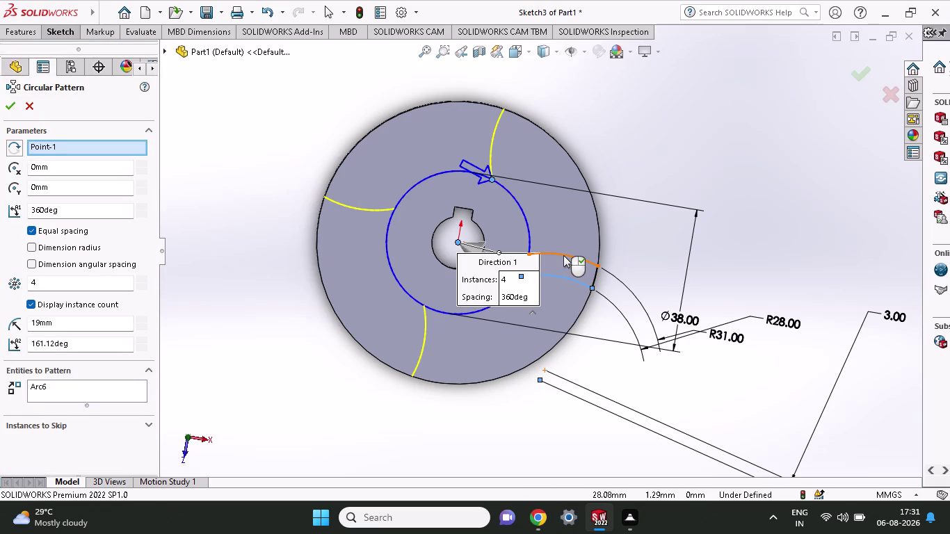
click(564, 255)
click(596, 273)
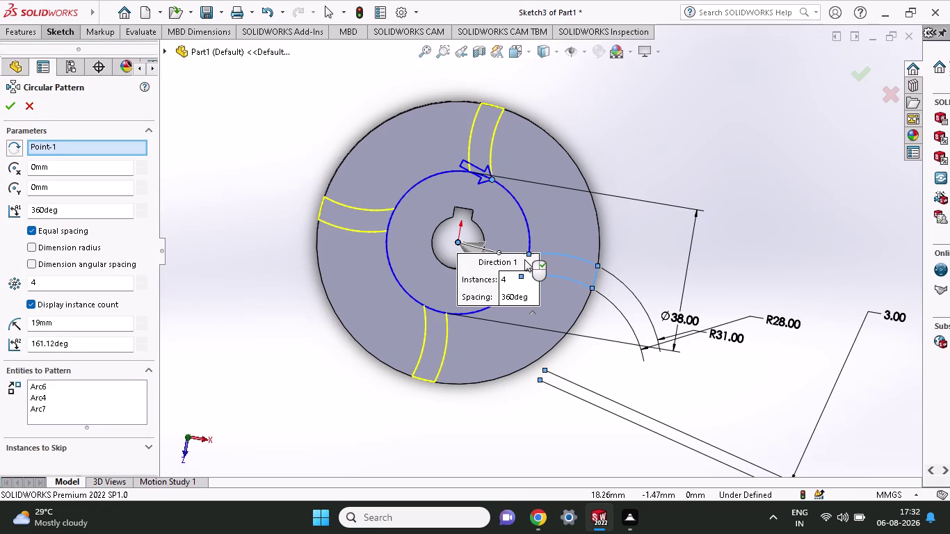
click(524, 259)
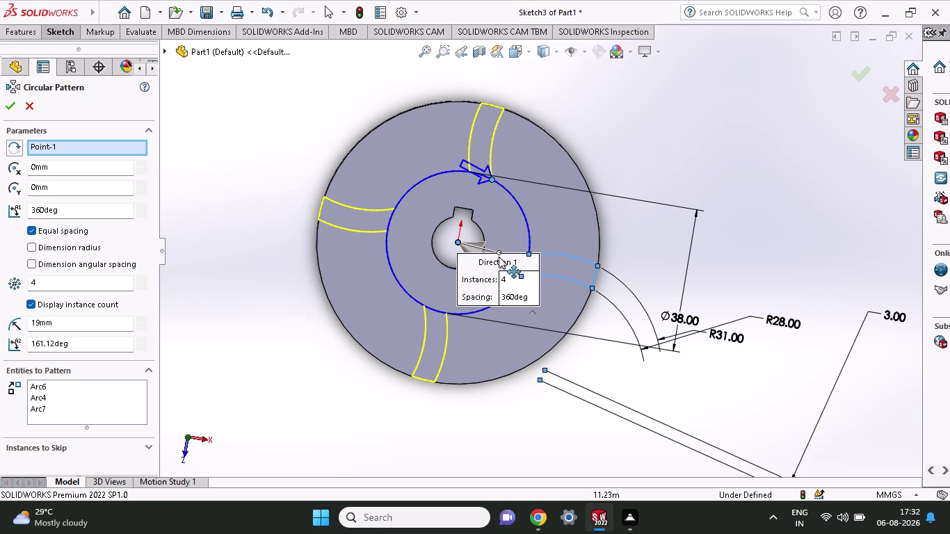
click(473, 247)
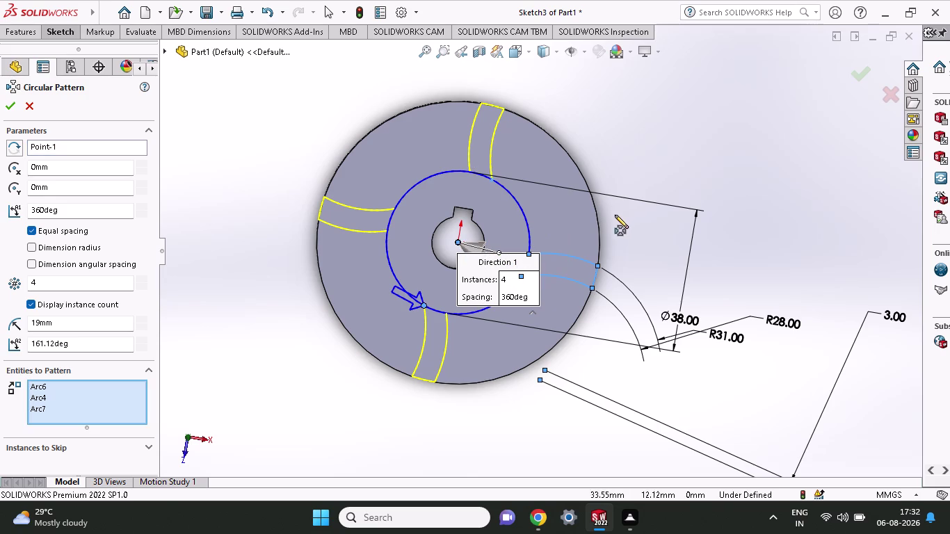
click(629, 206)
drag(63, 285, 0, 283)
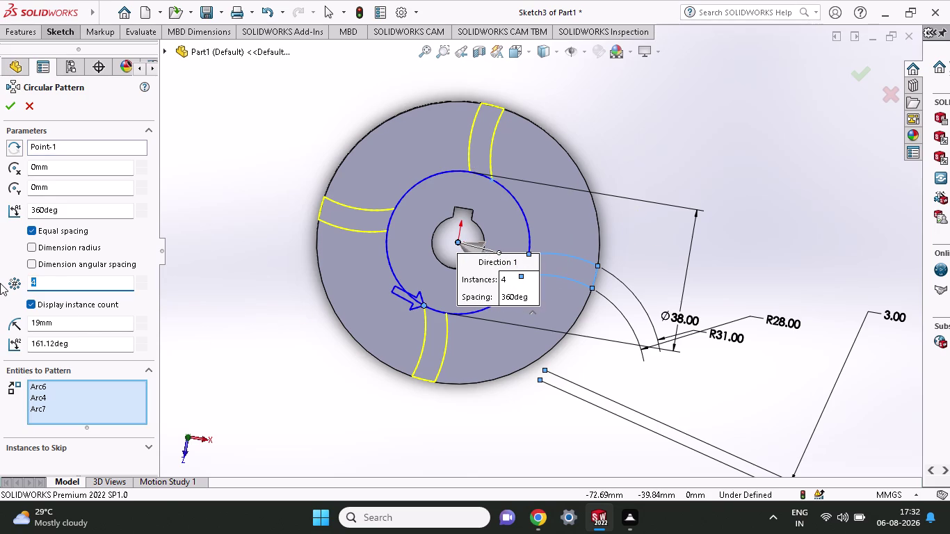
key(6)
key(Return)
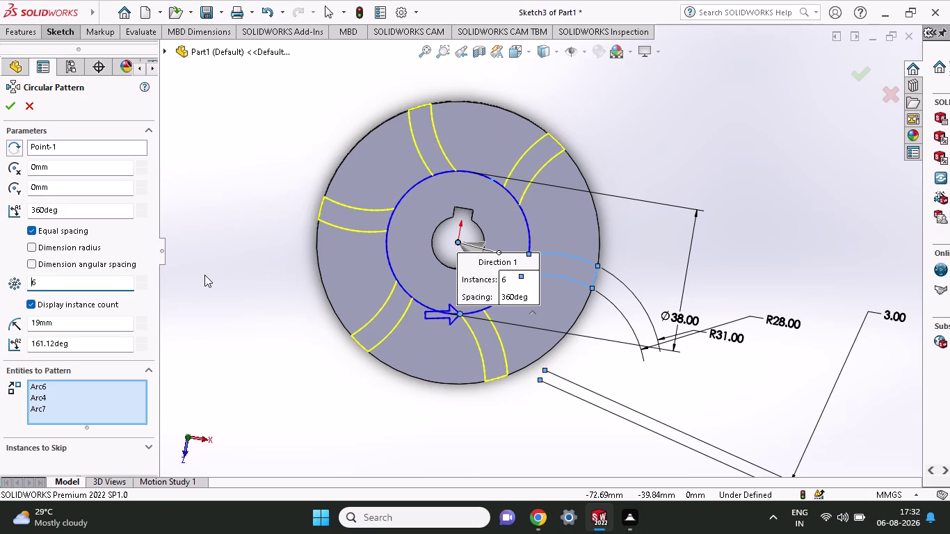
click(512, 196)
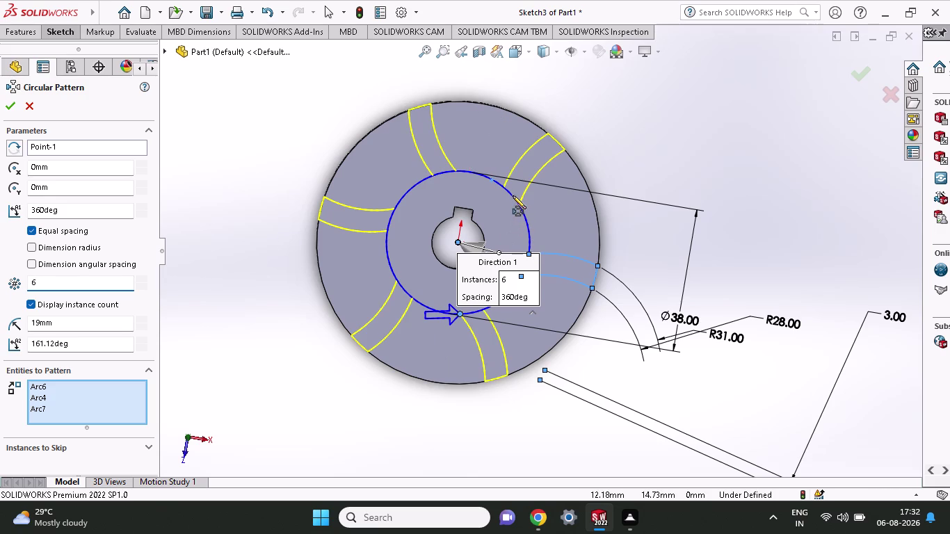
click(553, 264)
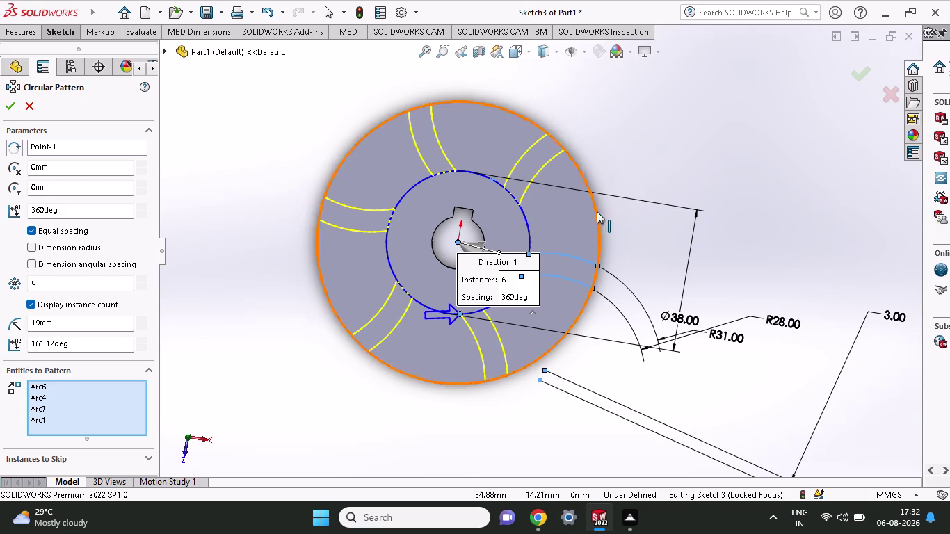
key(Escape)
key(Escape)
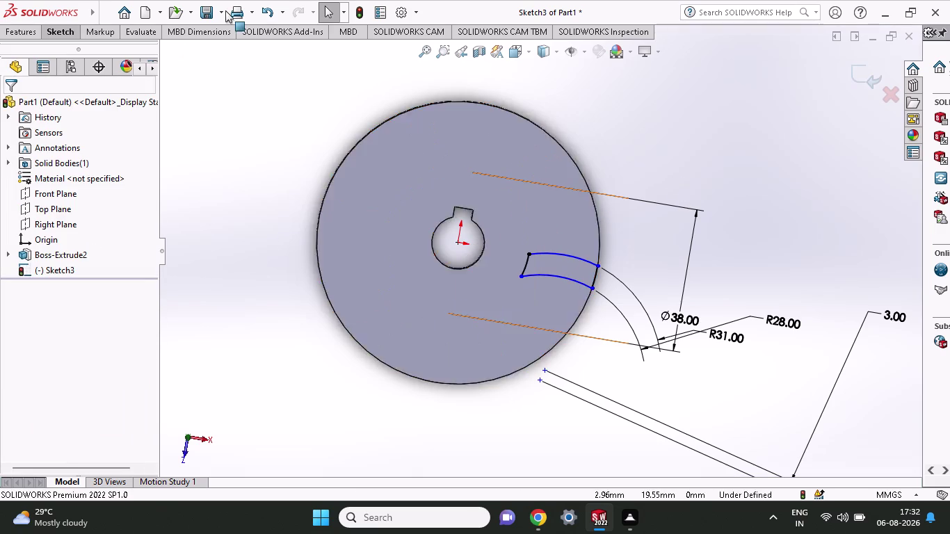
click(57, 32)
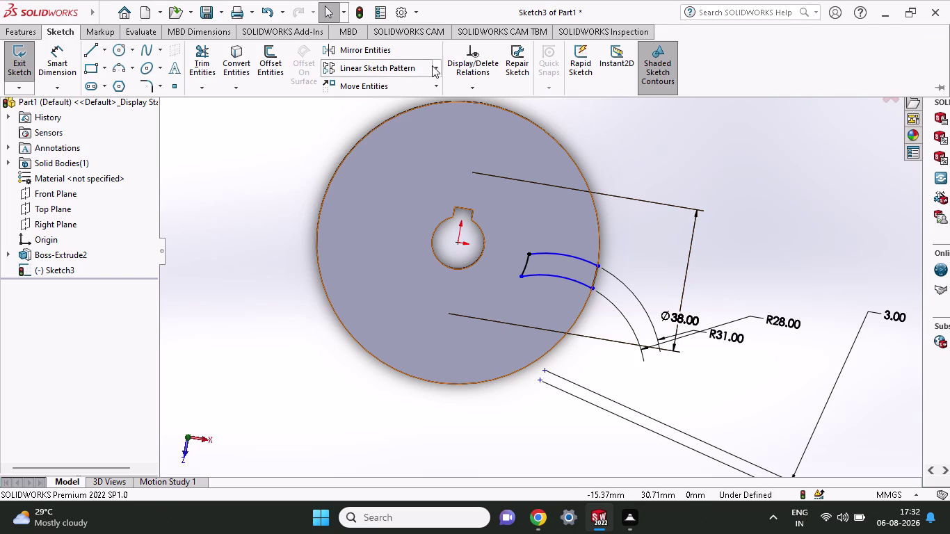
Circular-pattern the blade arcs and ends about the disc centre with 6 instances.
click(433, 65)
click(415, 100)
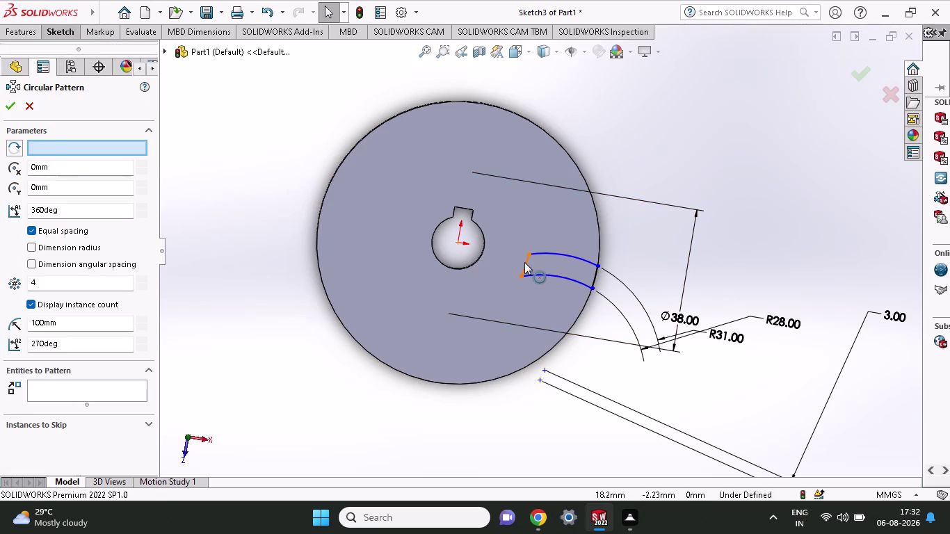
click(524, 262)
click(551, 255)
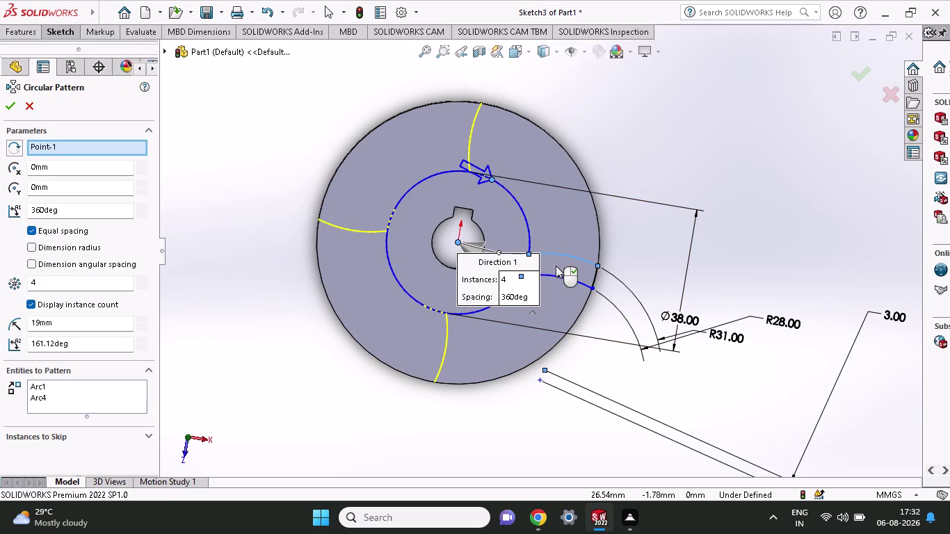
click(554, 274)
click(595, 280)
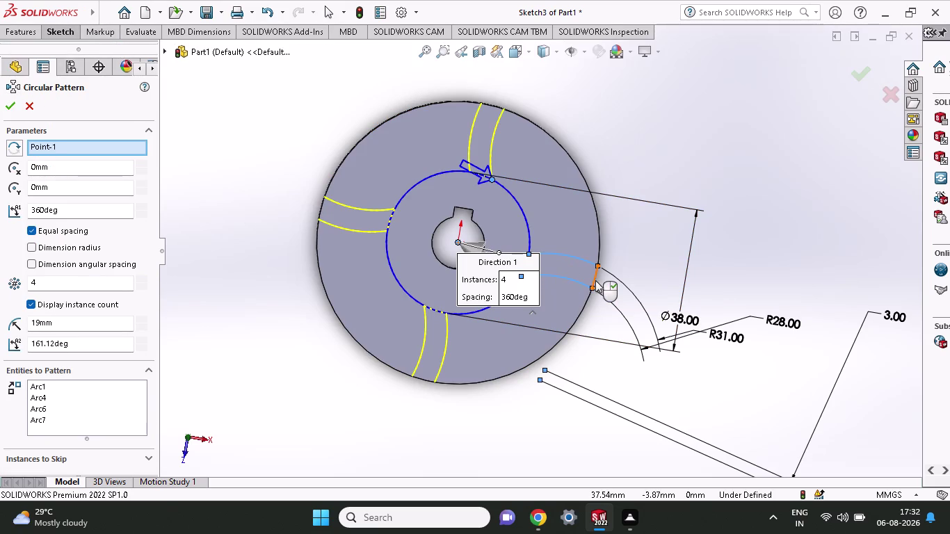
drag(83, 290, 0, 286)
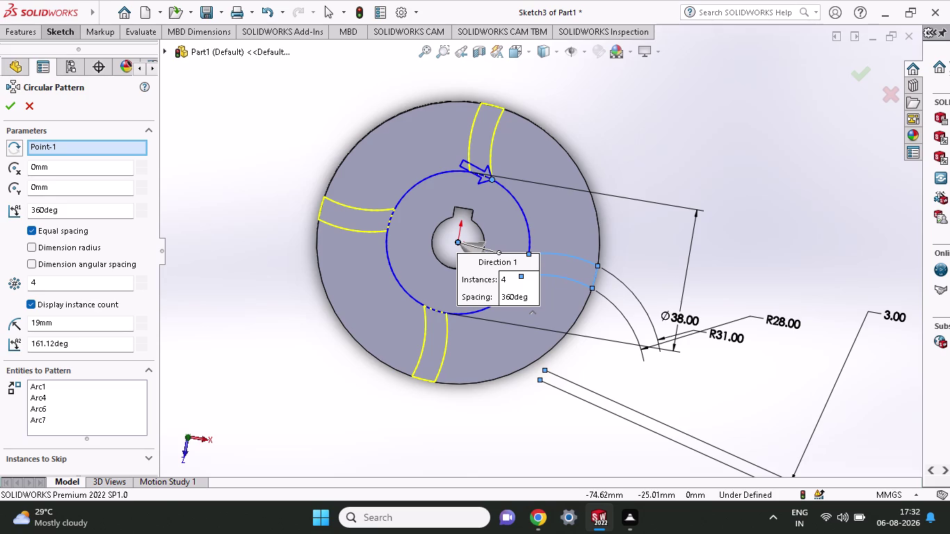
drag(56, 281, 1, 293)
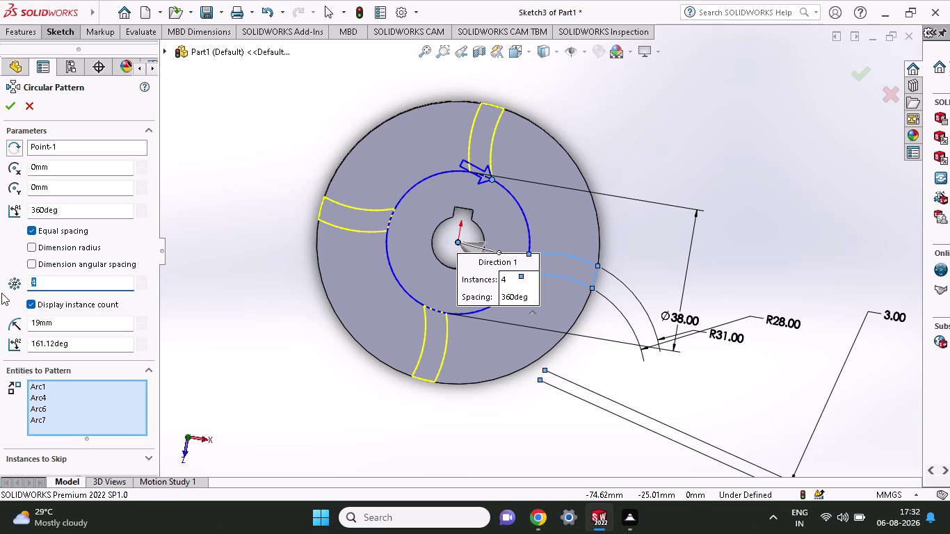
key(6)
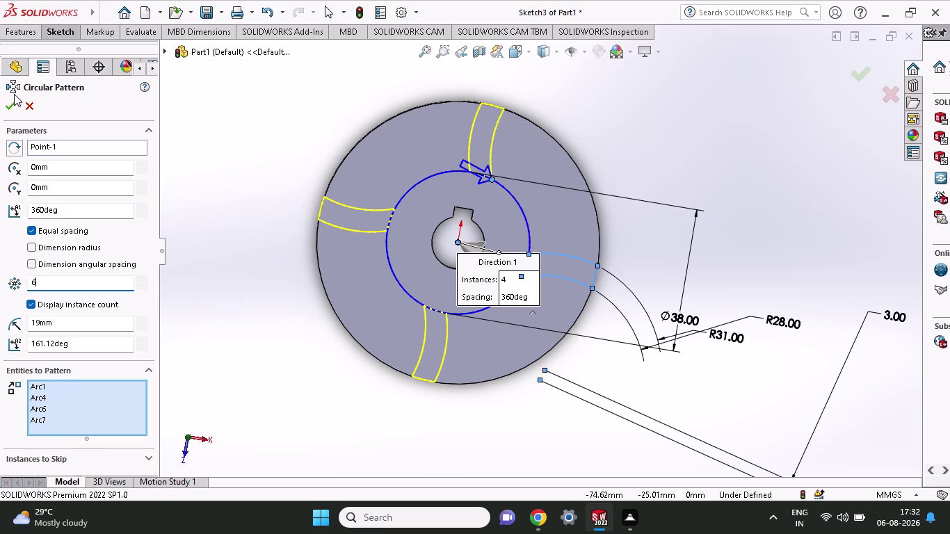
click(11, 106)
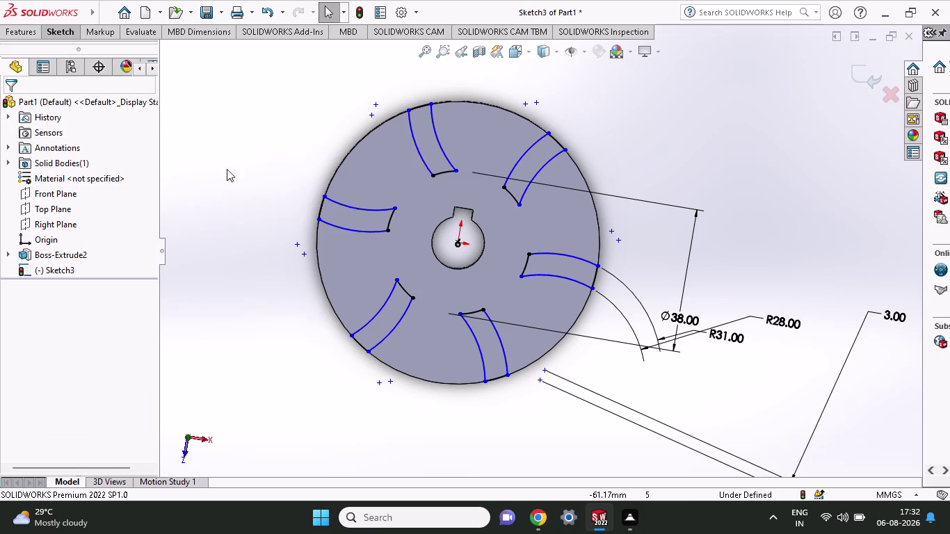
click(22, 39)
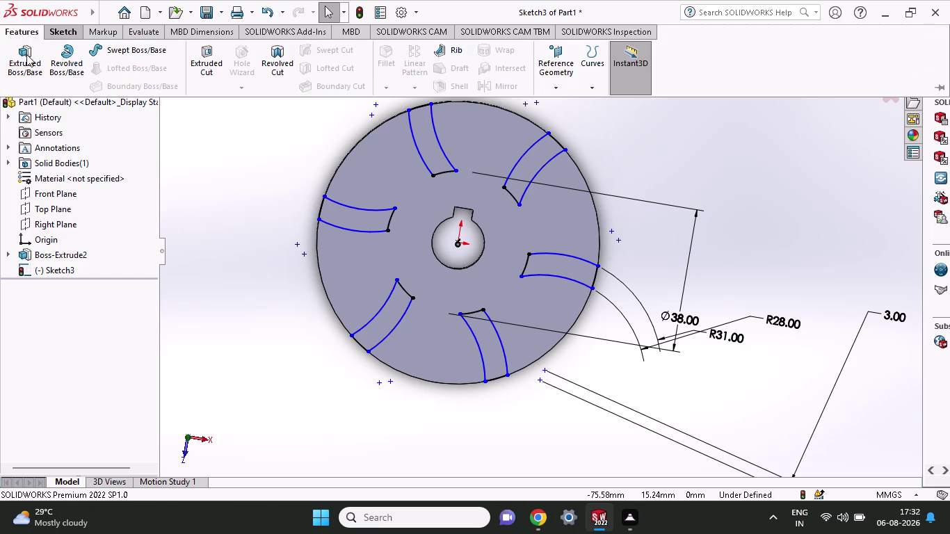
Select all six blade regions for the boss extrusion.
click(26, 63)
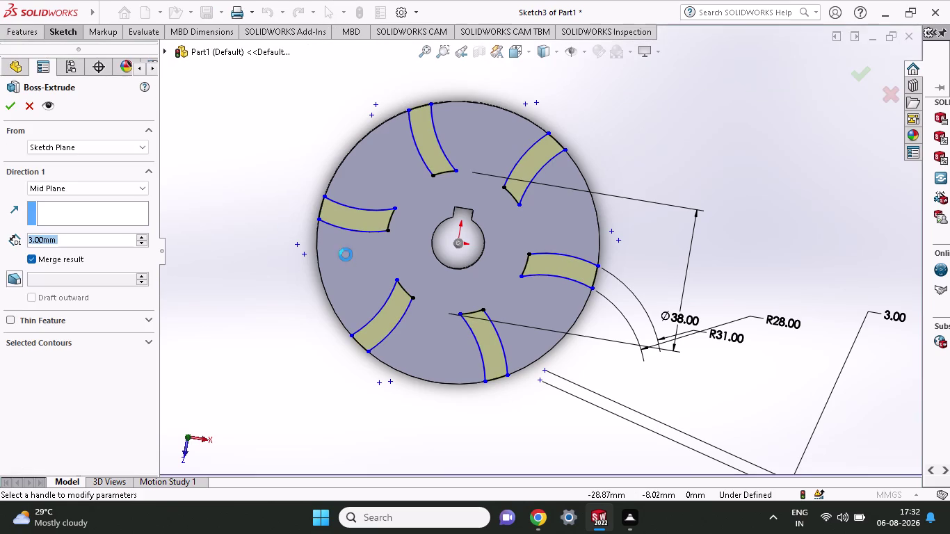
click(564, 270)
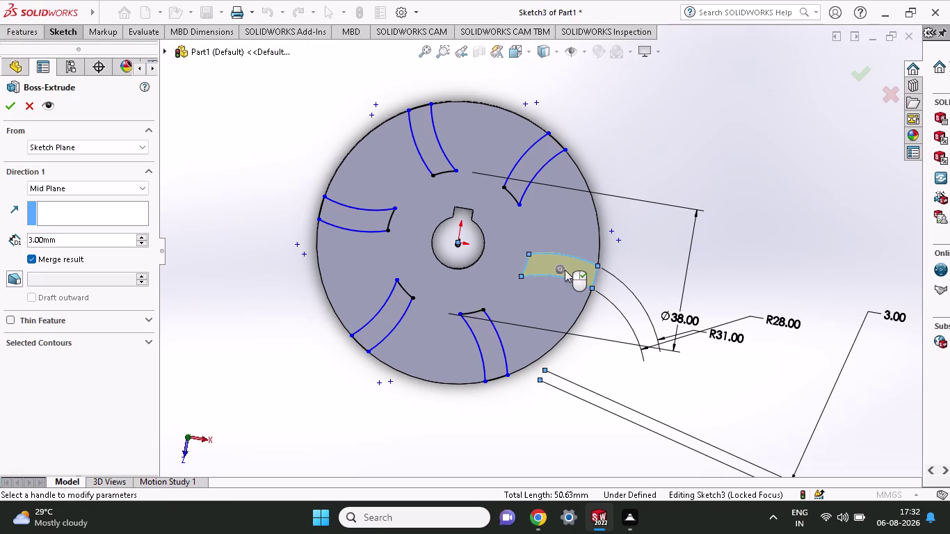
click(487, 331)
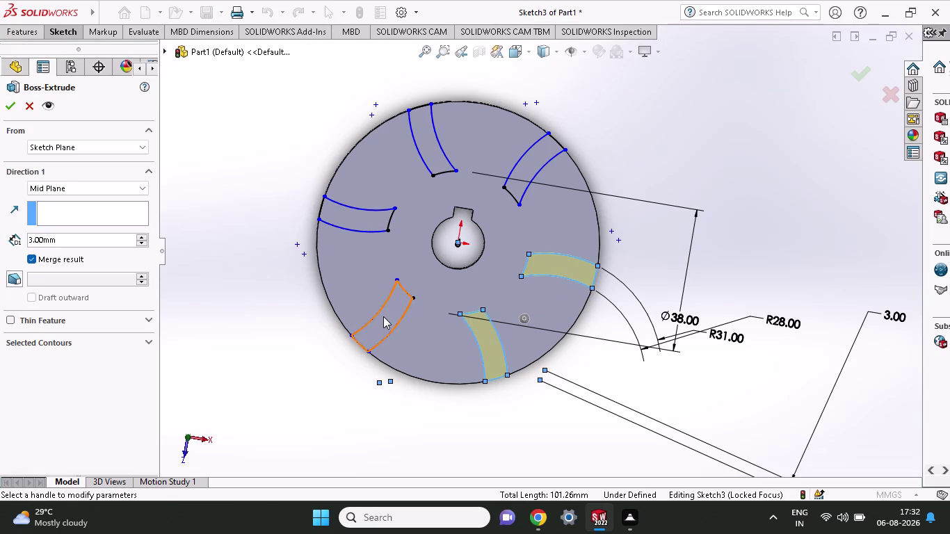
click(384, 316)
click(369, 225)
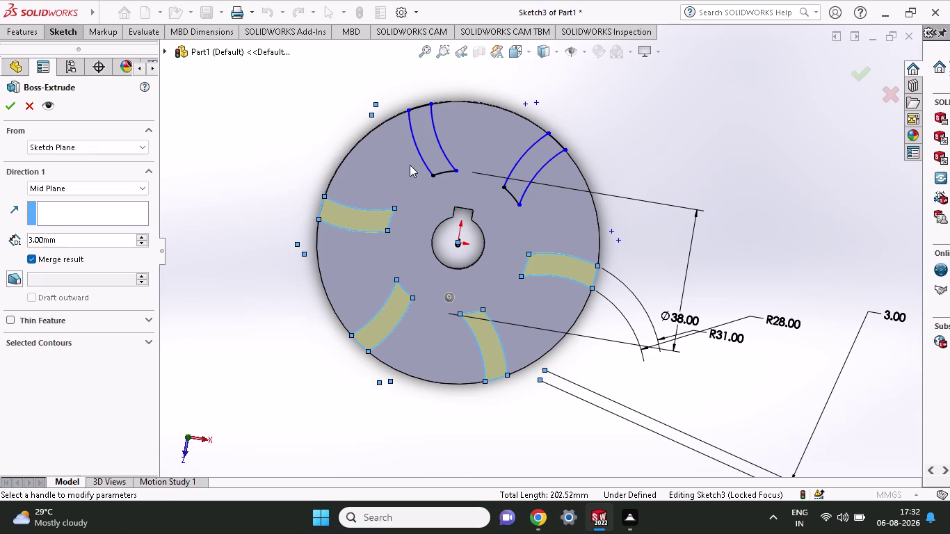
click(430, 153)
click(520, 170)
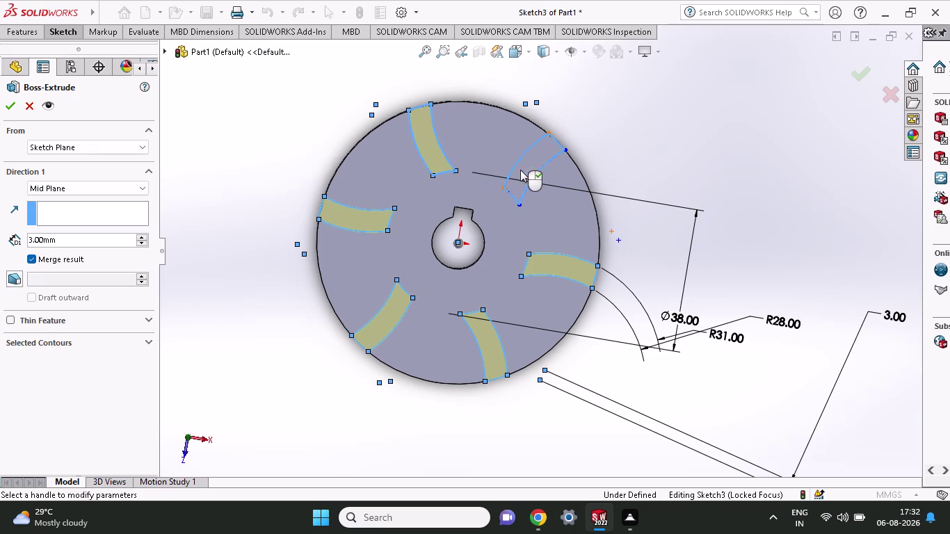
middle_drag(641, 189, 628, 169)
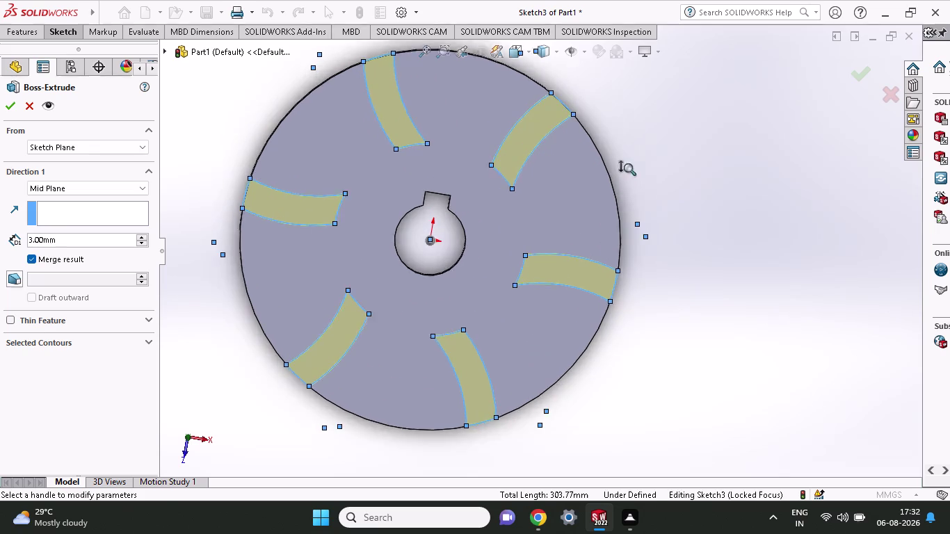
middle_drag(628, 168, 647, 158)
middle_drag(699, 302, 705, 257)
scroll(down, 3)
scroll(down, 3)
scroll(up, 3)
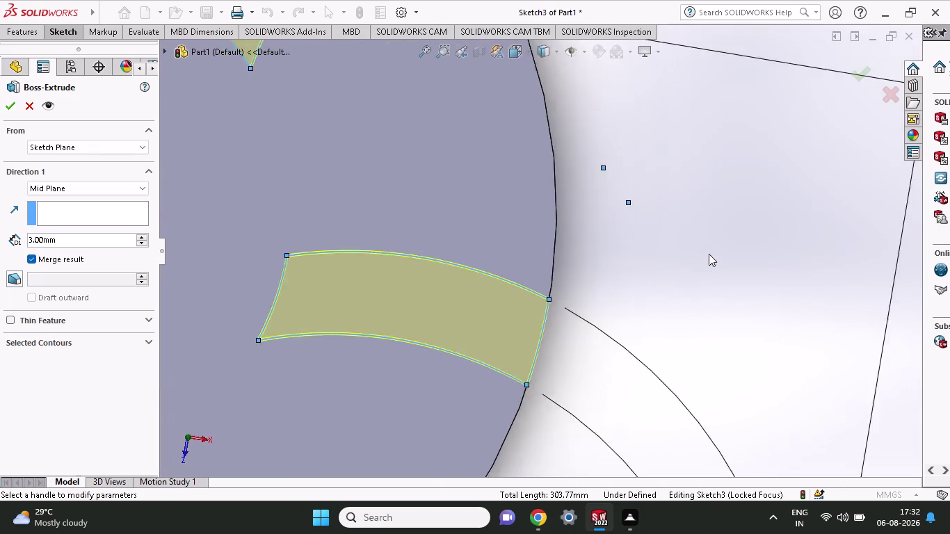
scroll(up, 3)
middle_drag(546, 375, 545, 249)
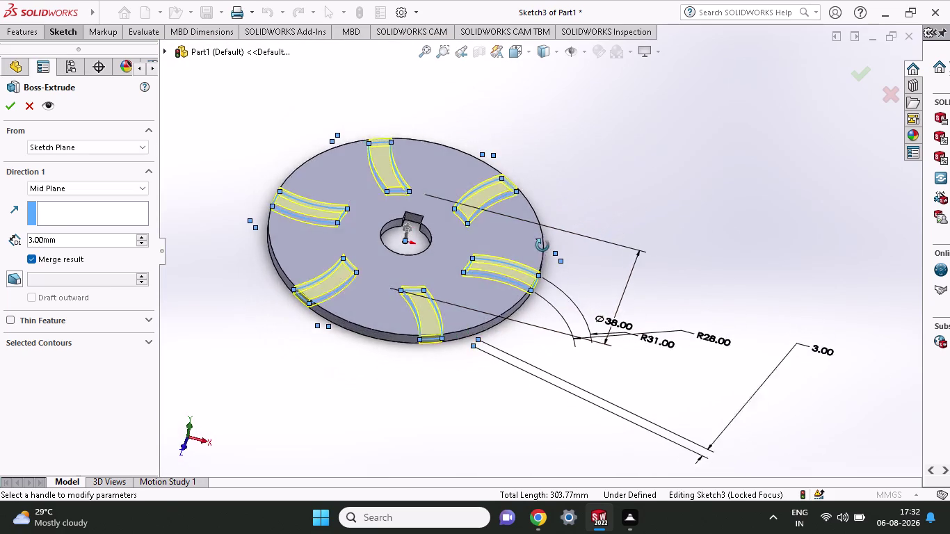
middle_drag(545, 249, 537, 239)
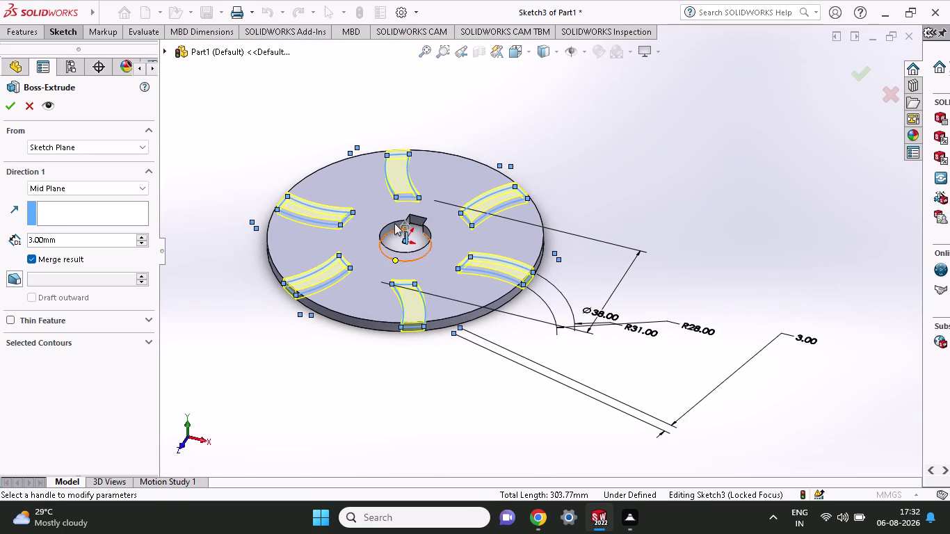
Extrude the blades Blind in one direction to 14 mm and confirm.
drag(407, 224, 408, 194)
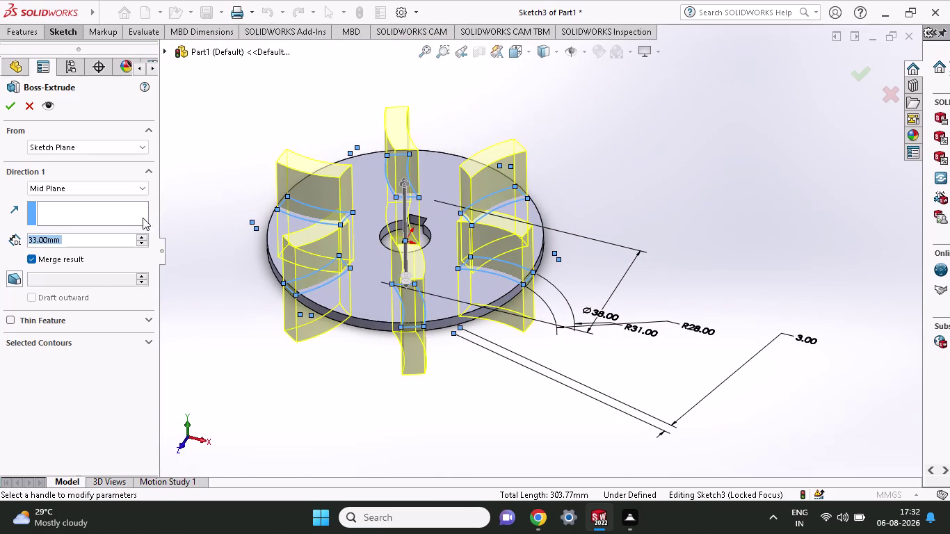
click(120, 191)
click(91, 202)
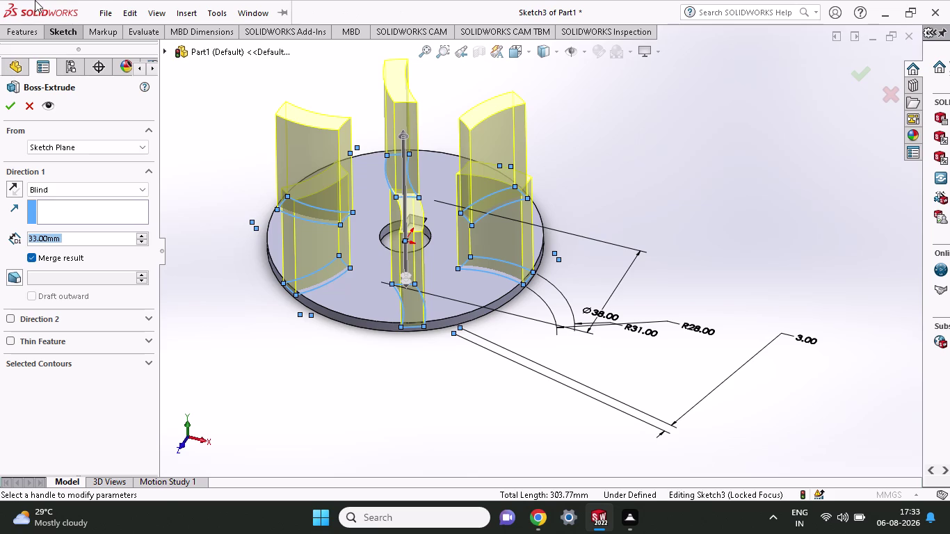
text(1)
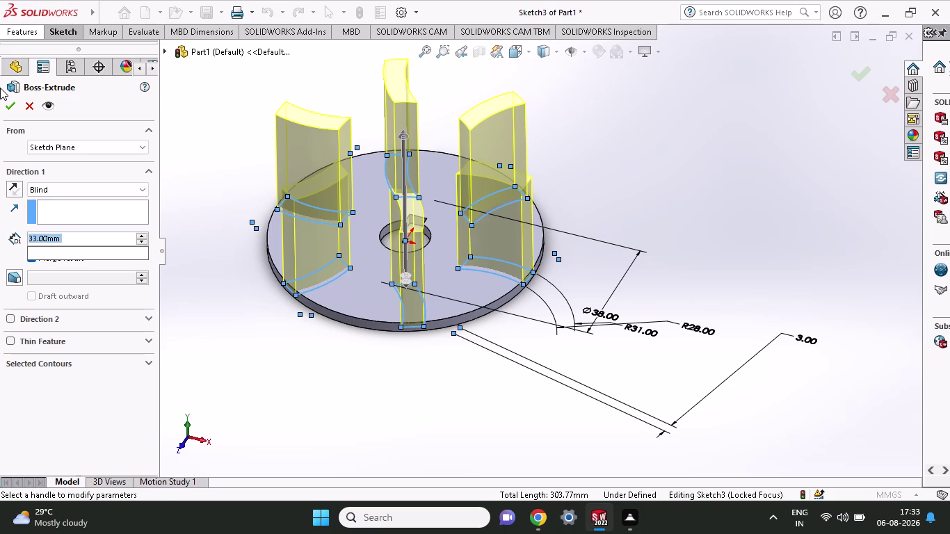
text(4)
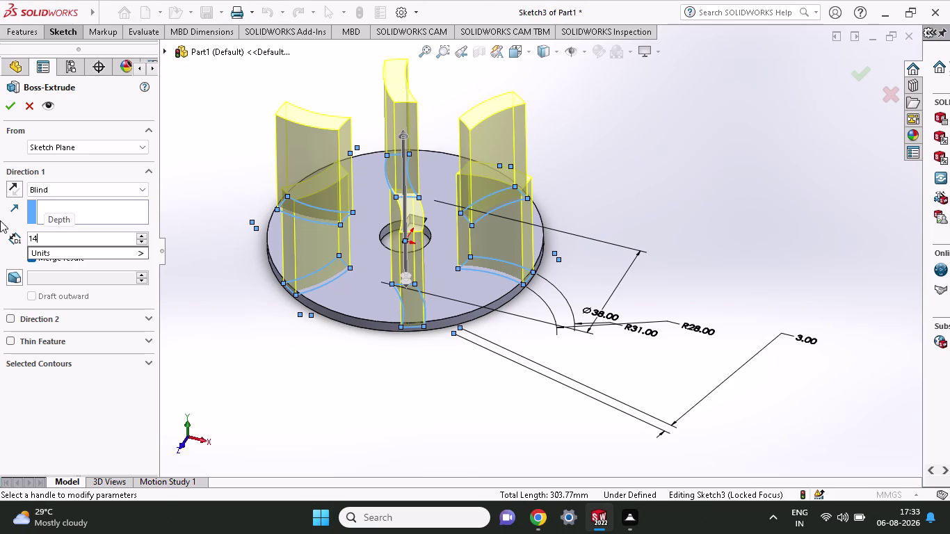
click(7, 104)
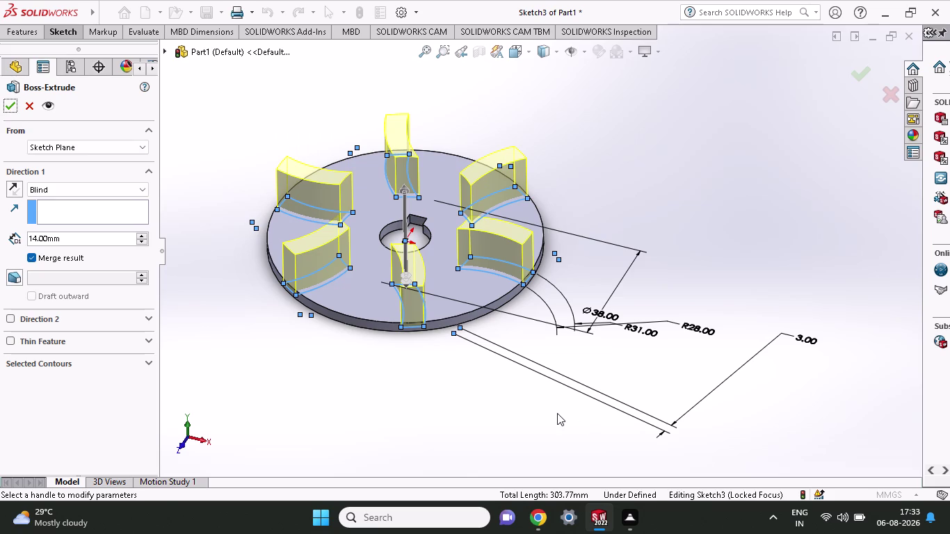
click(12, 105)
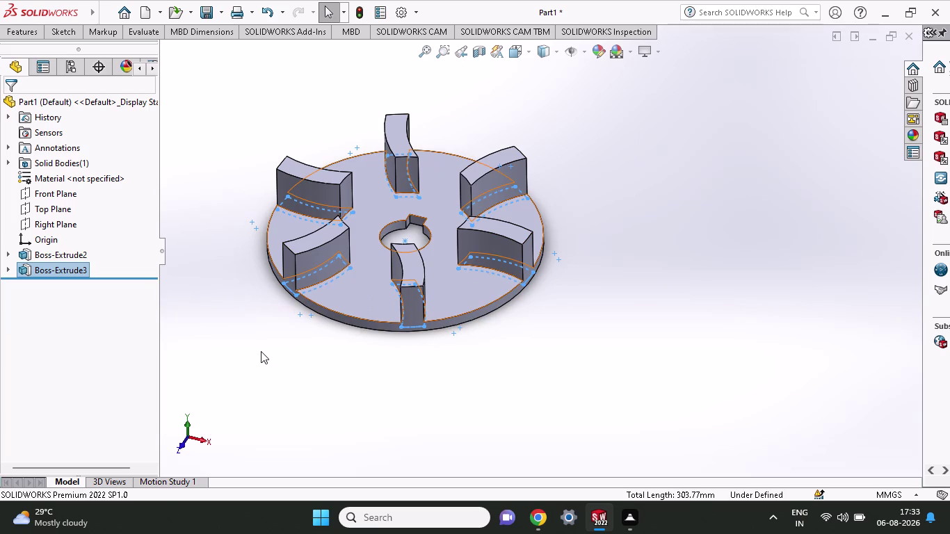
Orbit to the disc's flat underside and display the Boss-Extrude2 dimensions.
middle_drag(398, 371, 405, 368)
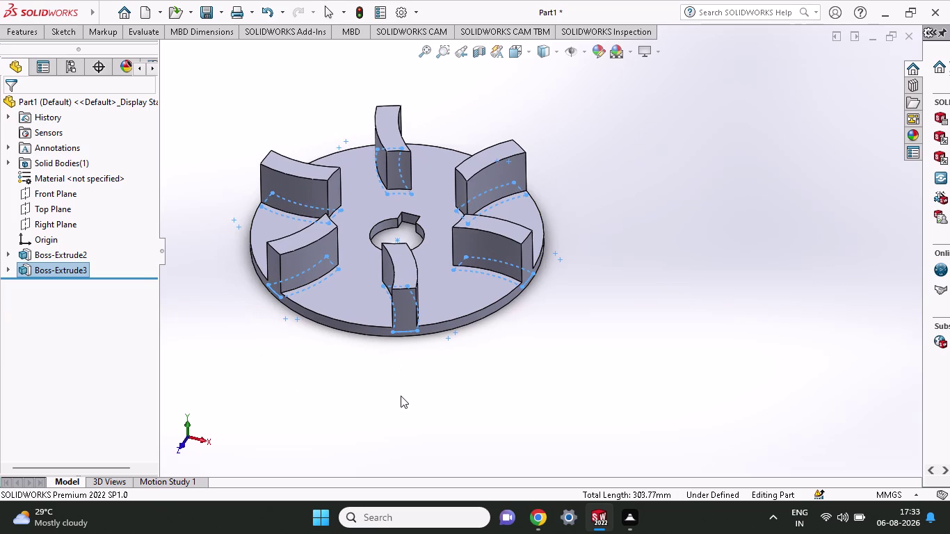
middle_drag(401, 395, 432, 244)
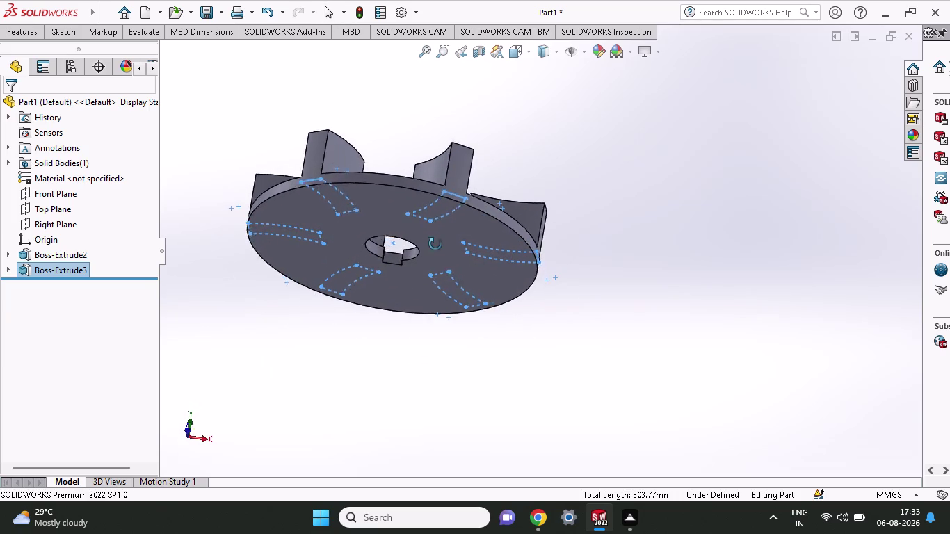
middle_drag(431, 244, 447, 108)
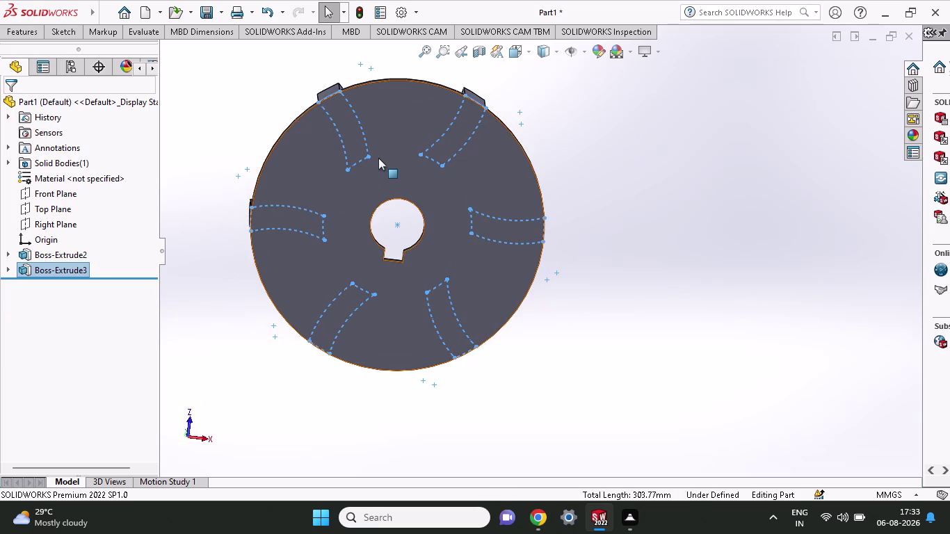
click(380, 170)
double_click(418, 177)
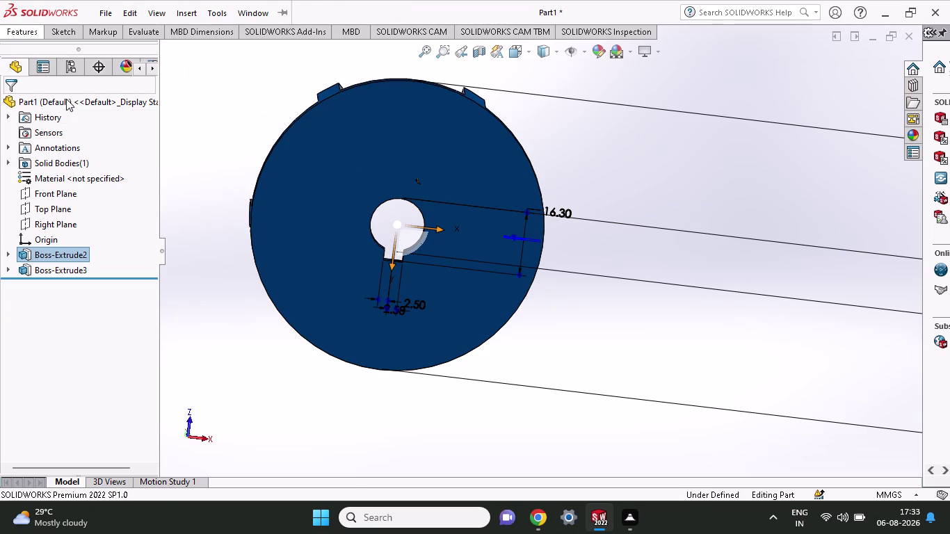
click(54, 36)
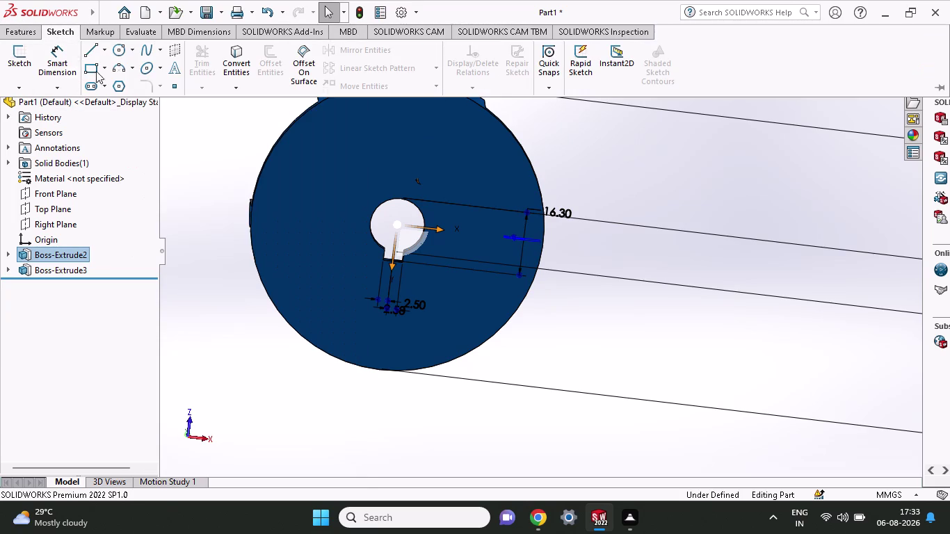
click(119, 55)
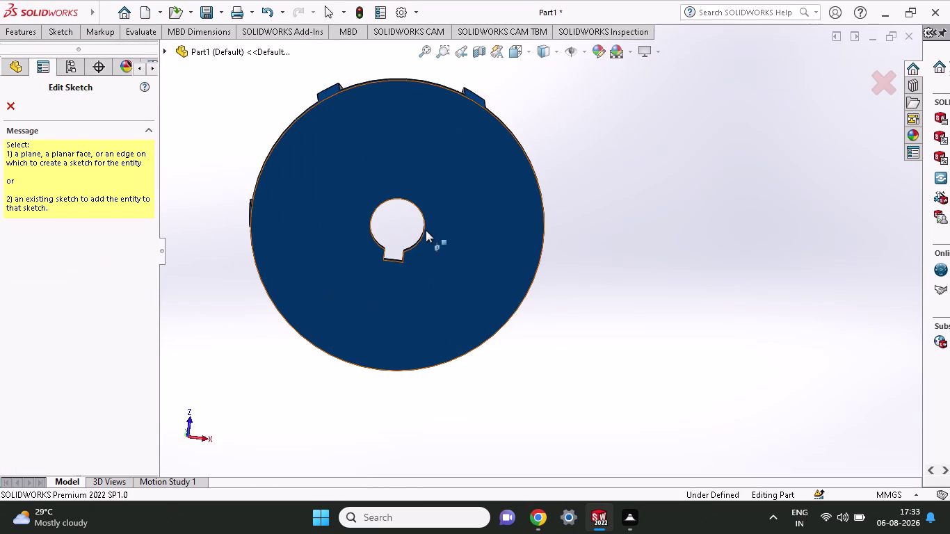
Sketch a bore-centred circle of about 19.76 mm radius on the disc underside.
click(456, 177)
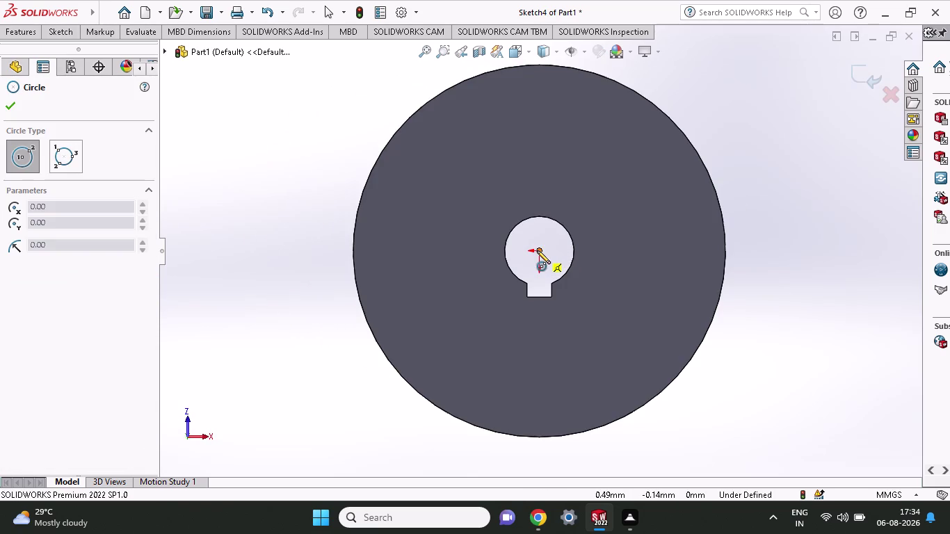
click(537, 250)
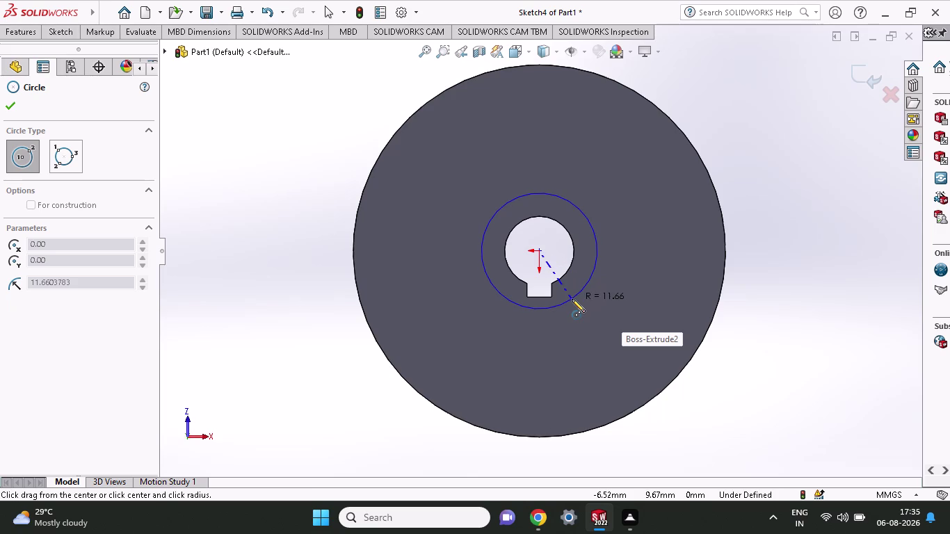
click(634, 278)
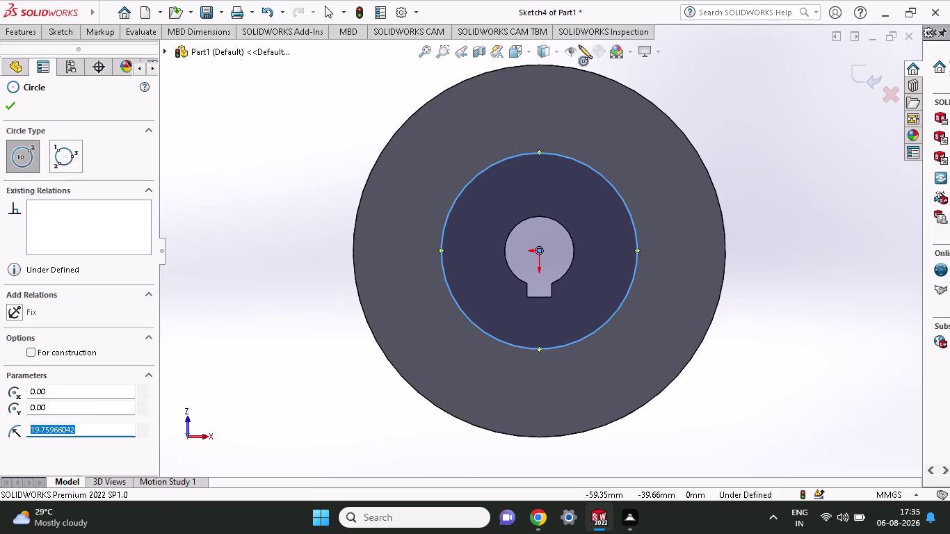
Dimension the new hub circle to Ø25 mm and place it beside the disc.
click(58, 31)
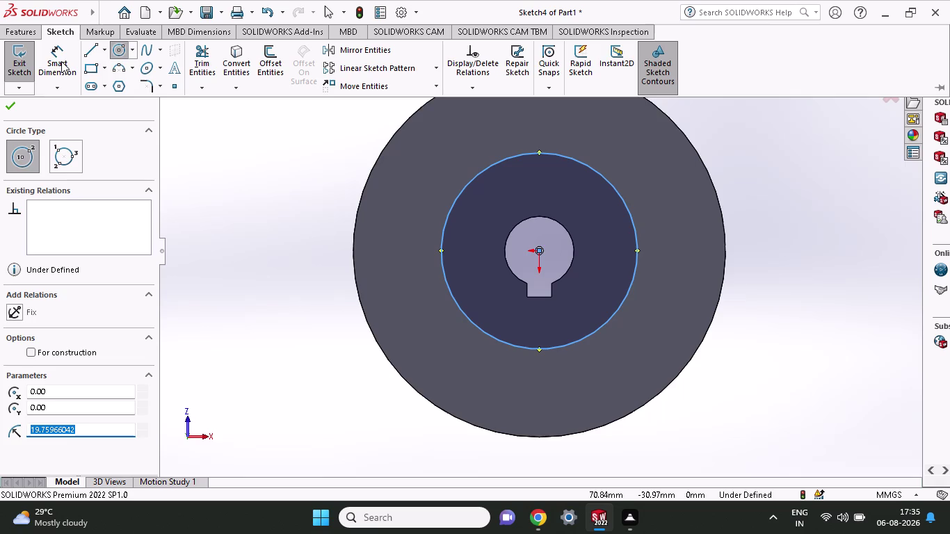
click(60, 61)
click(623, 297)
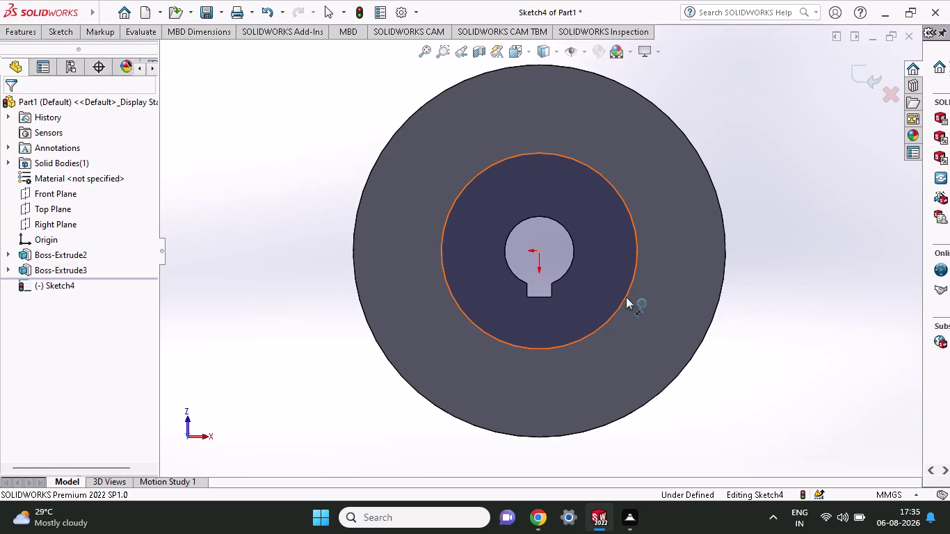
click(886, 302)
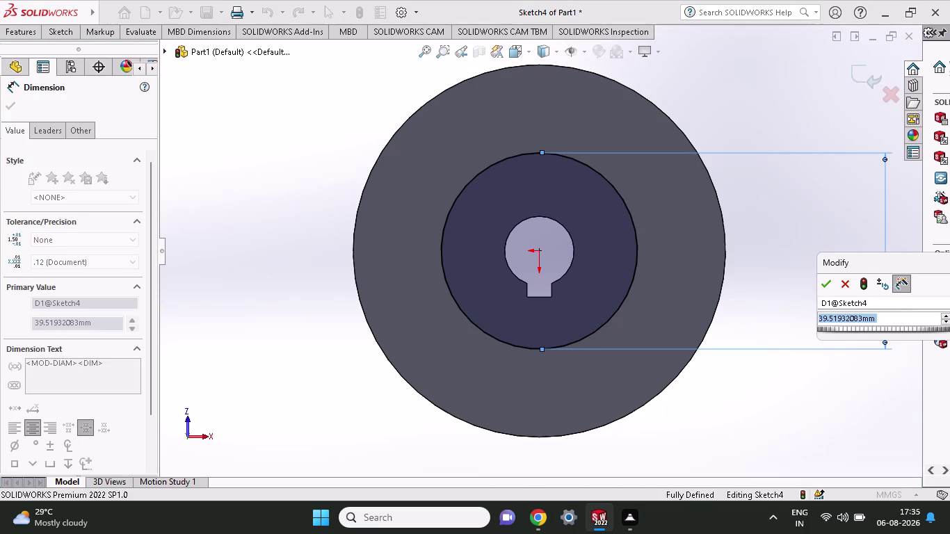
text(25)
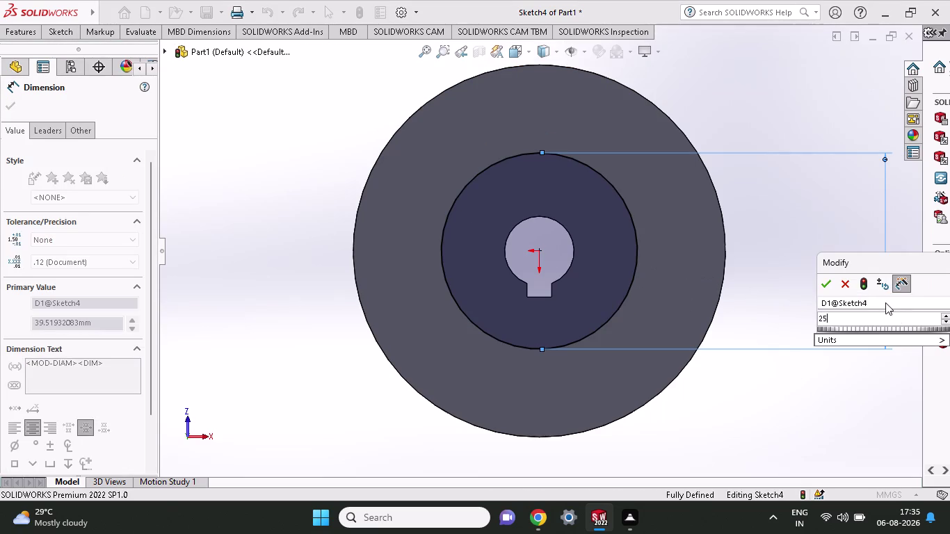
key(Return)
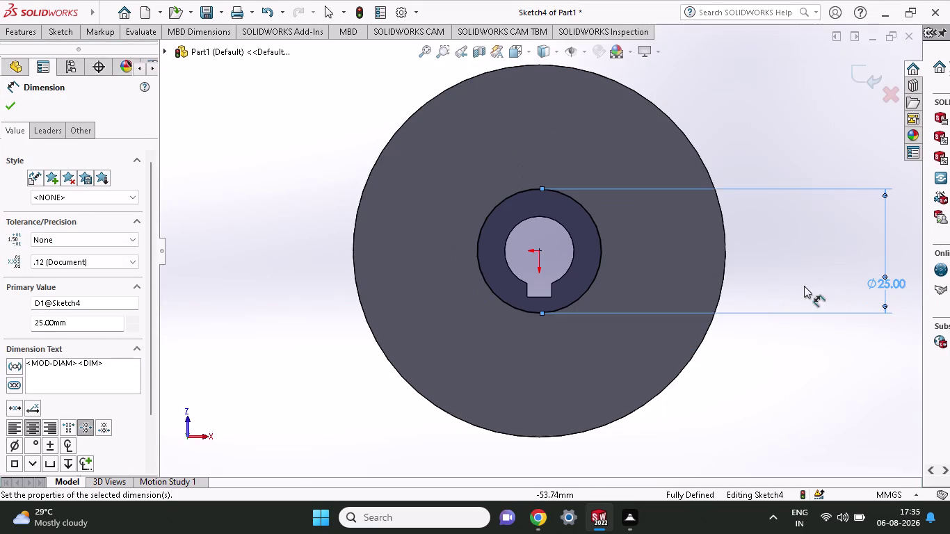
click(569, 269)
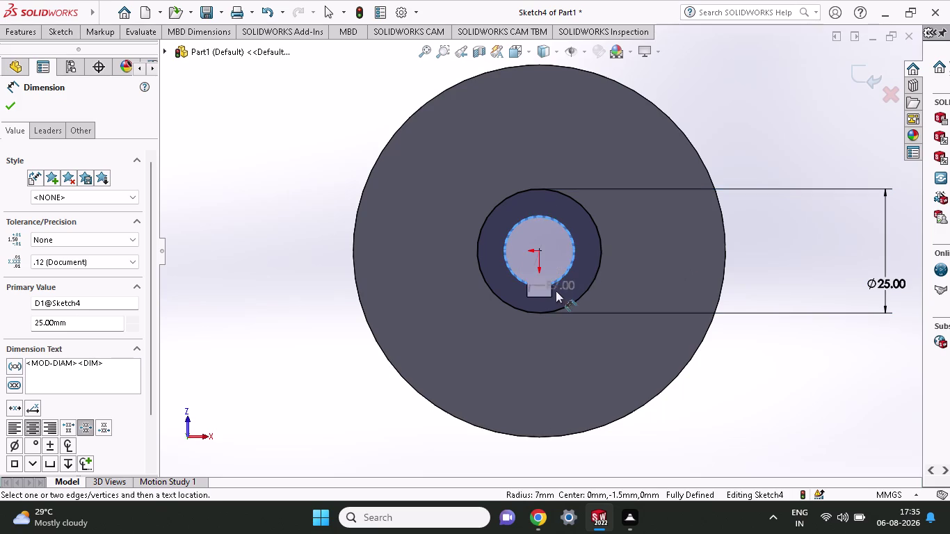
Start a radius dimension on the keyed bore arc, then cancel it.
click(549, 293)
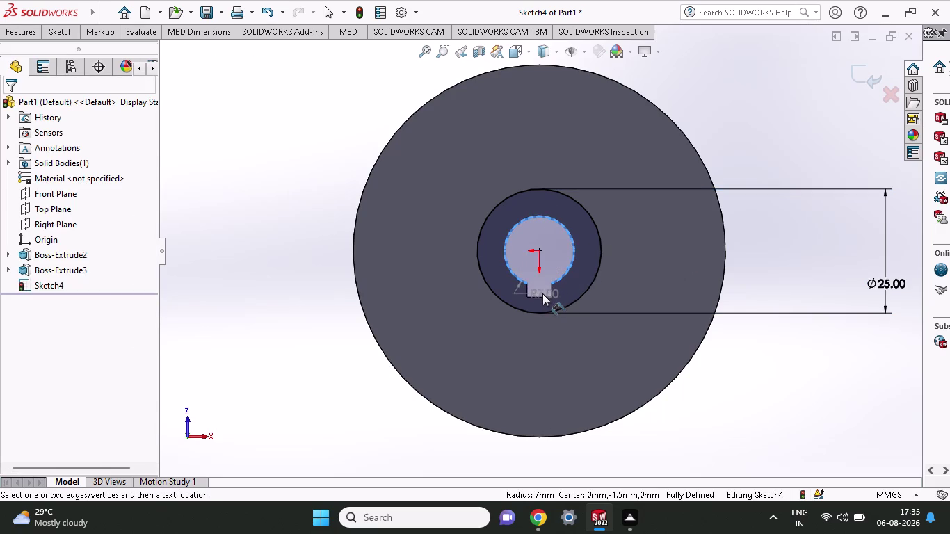
click(540, 294)
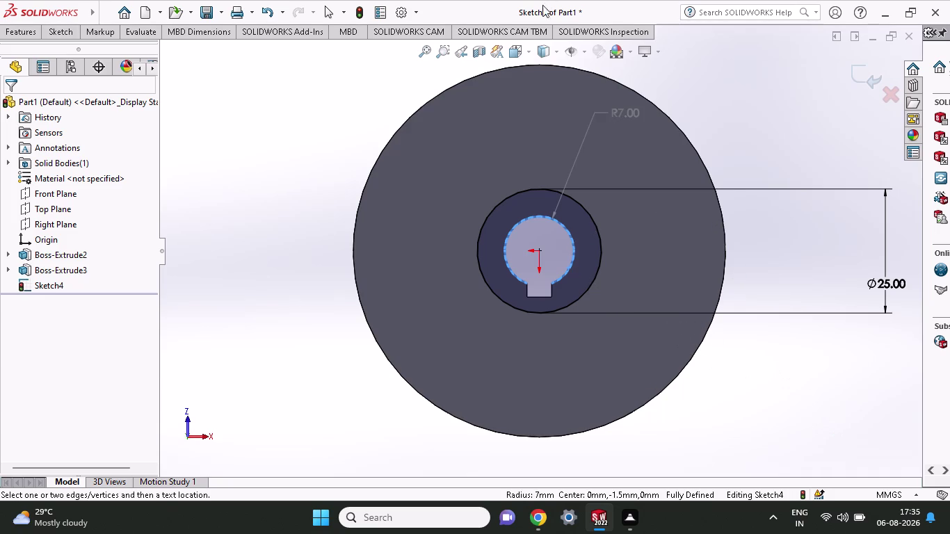
key(Escape)
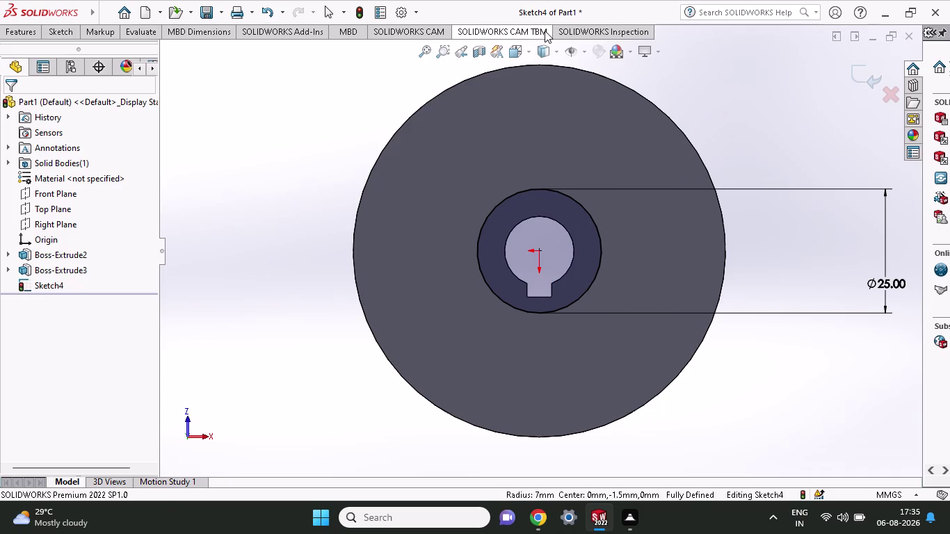
click(58, 34)
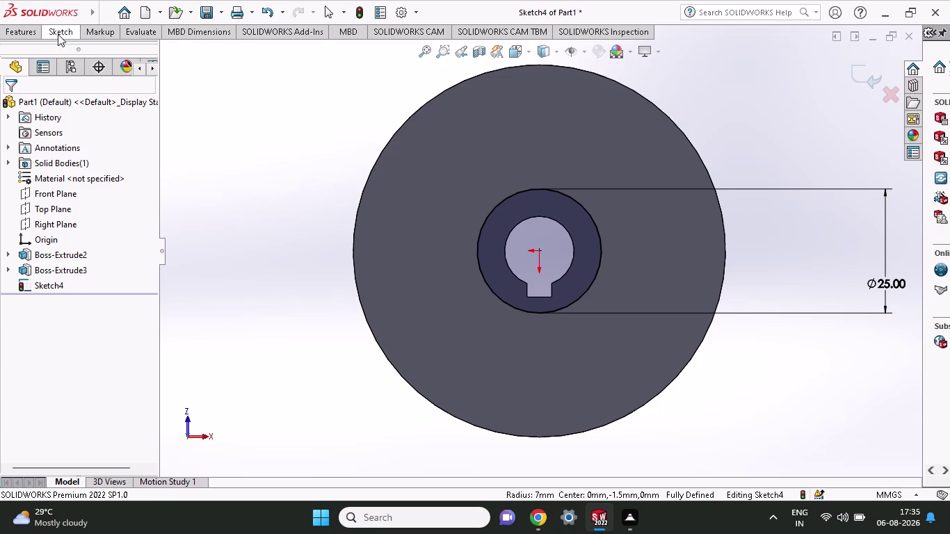
Convert the keyway bottom, side edges and bore arc into the hub sketch.
click(231, 60)
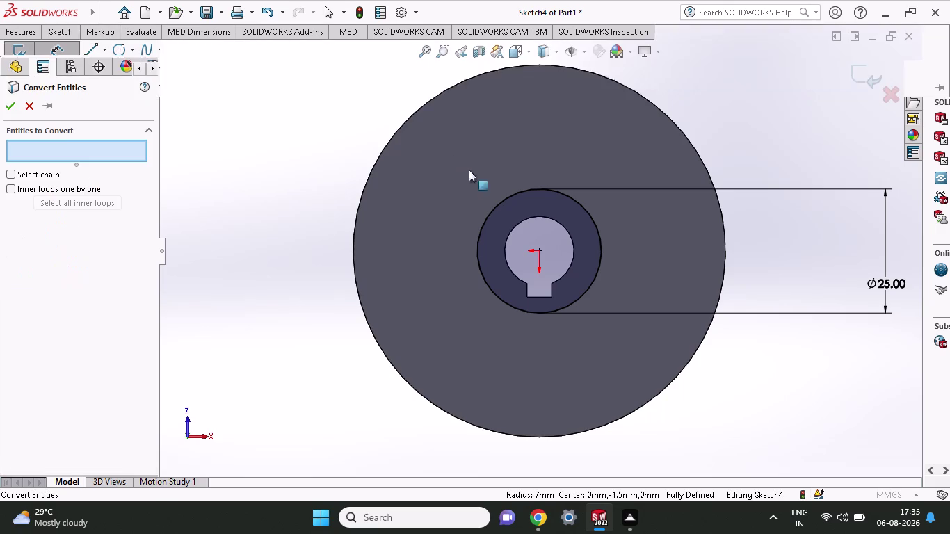
click(541, 298)
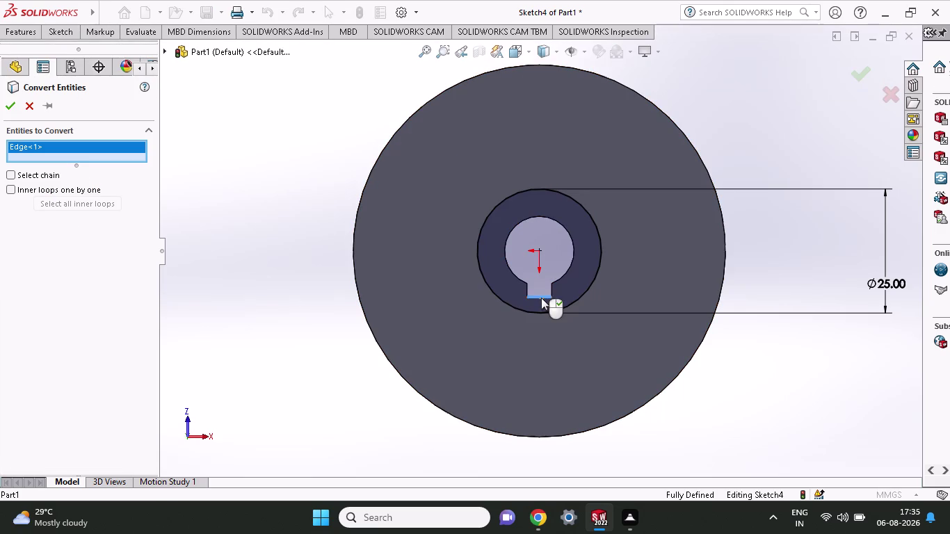
click(527, 289)
click(519, 279)
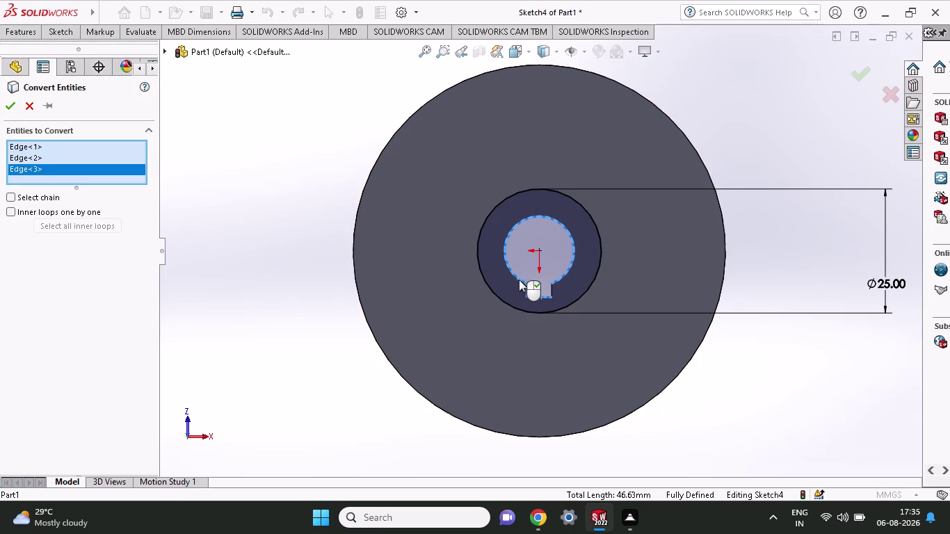
click(8, 107)
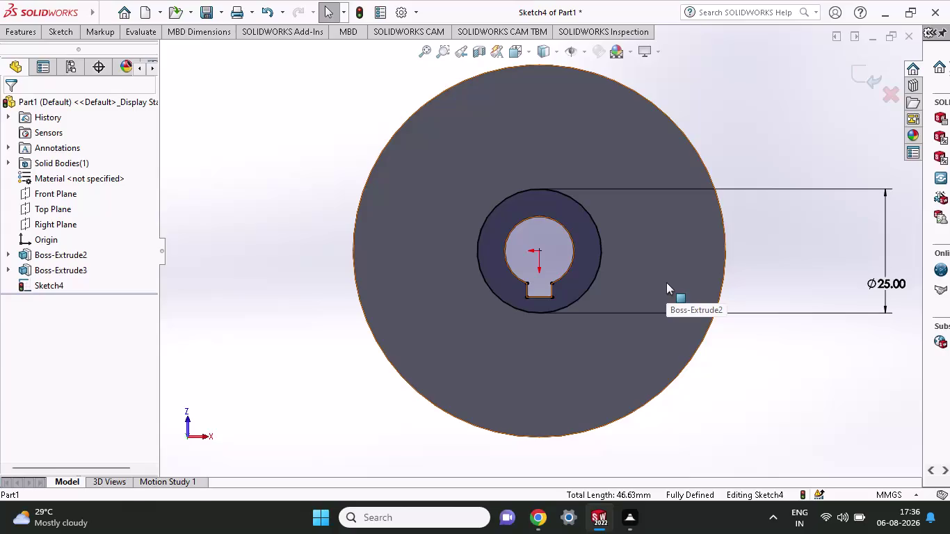
middle_drag(761, 315, 769, 181)
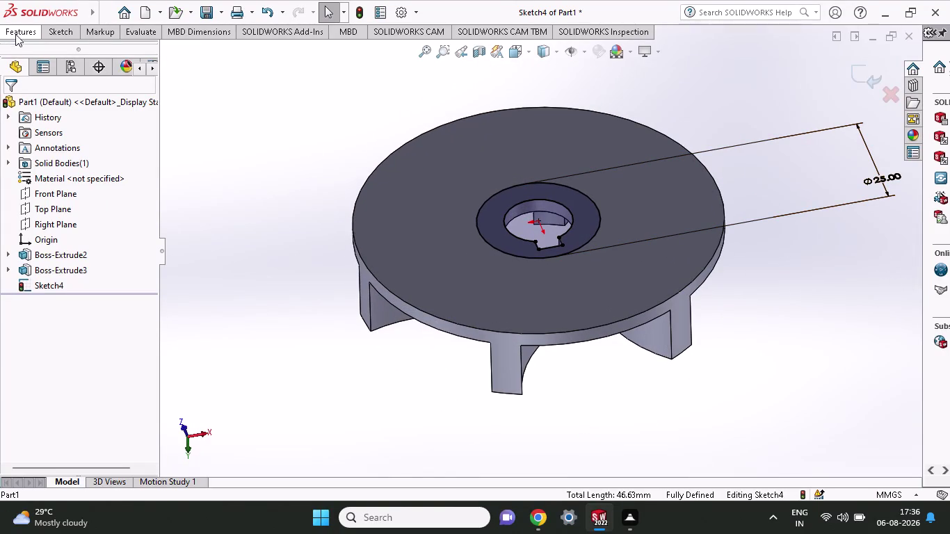
click(16, 33)
click(30, 73)
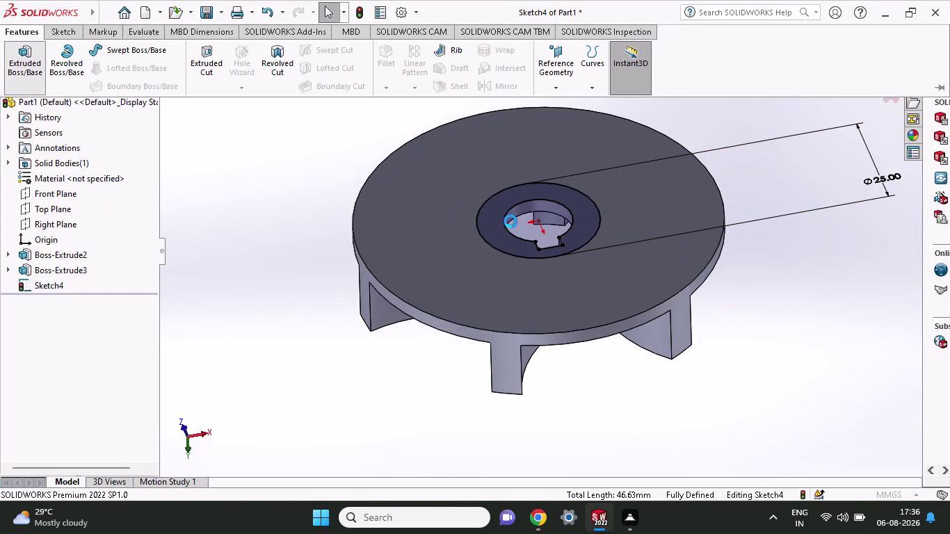
click(585, 220)
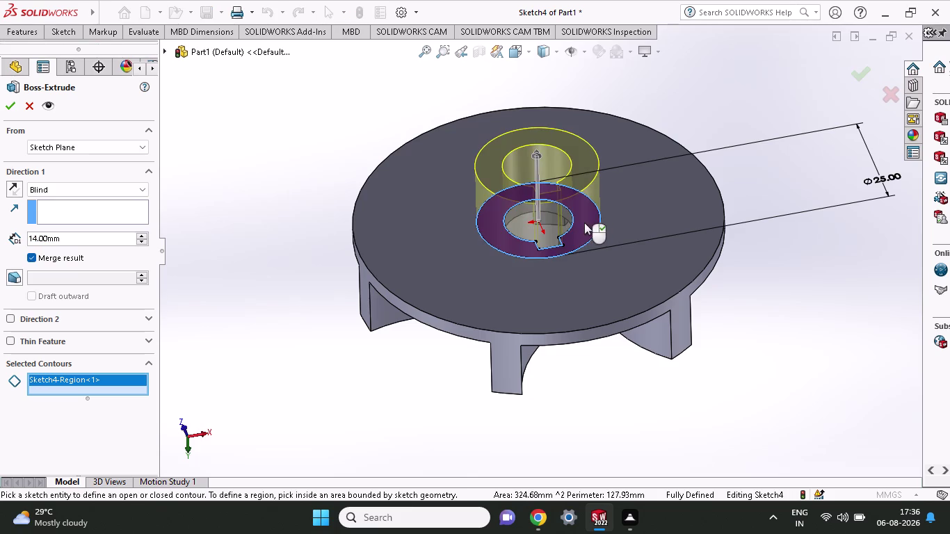
click(45, 280)
click(32, 297)
click(30, 260)
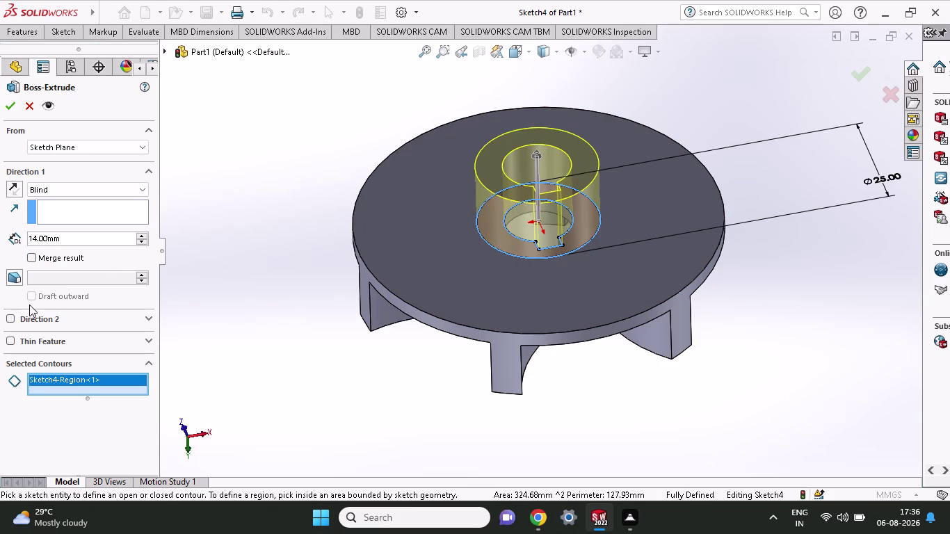
click(29, 292)
click(31, 260)
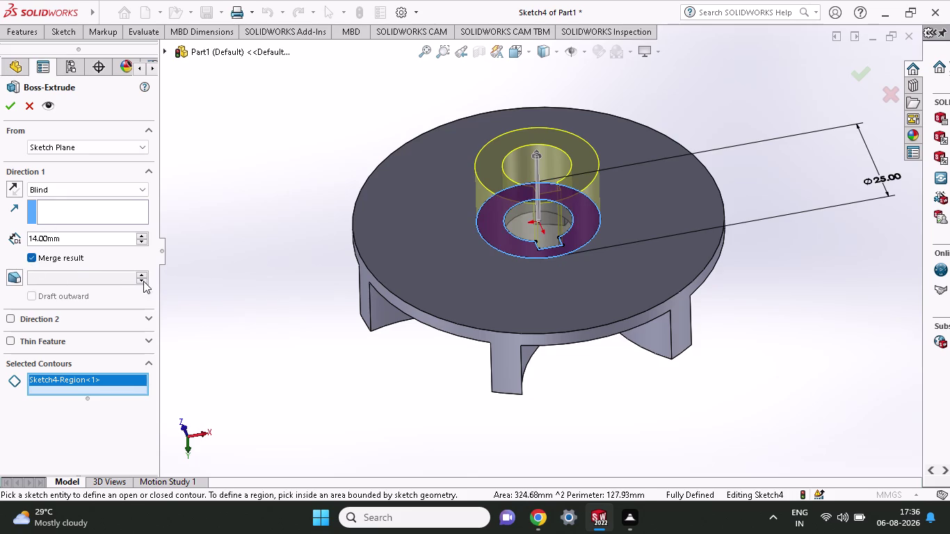
click(15, 276)
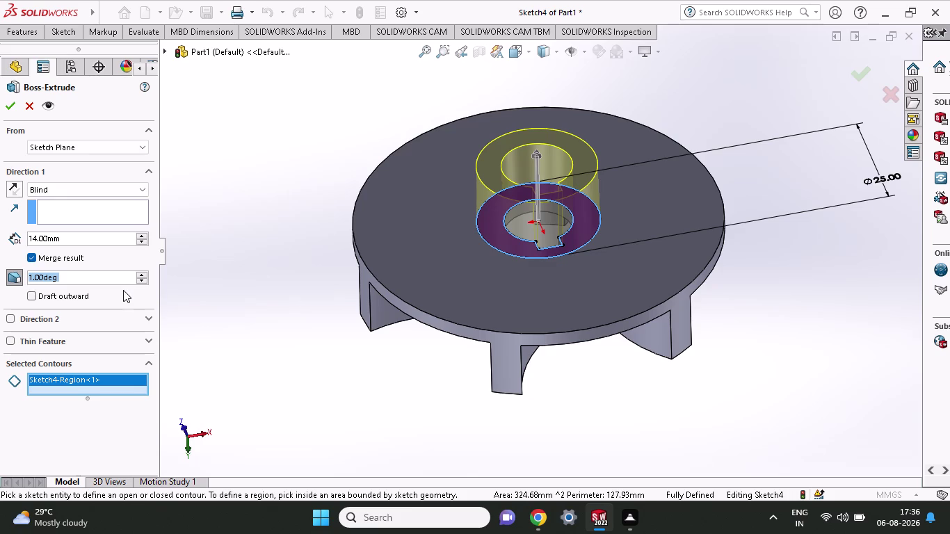
key(6)
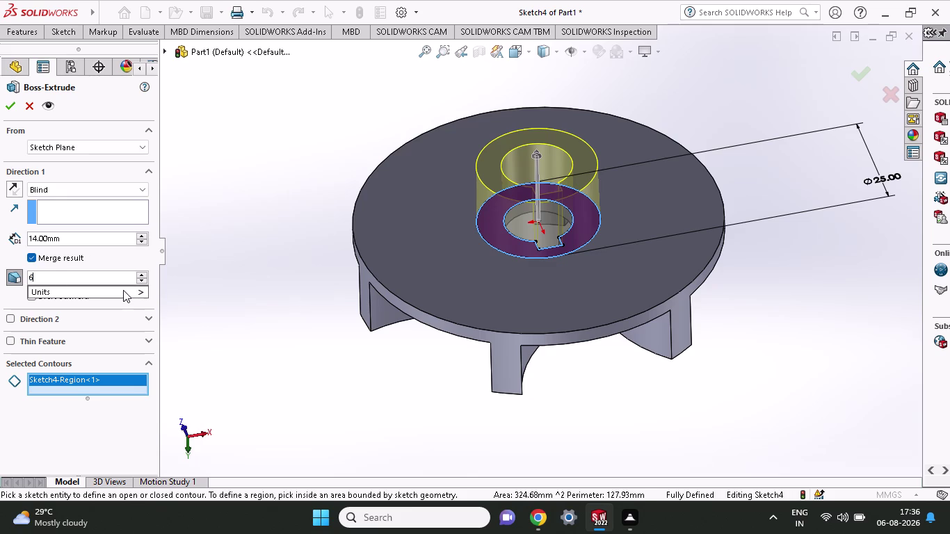
click(60, 310)
click(32, 299)
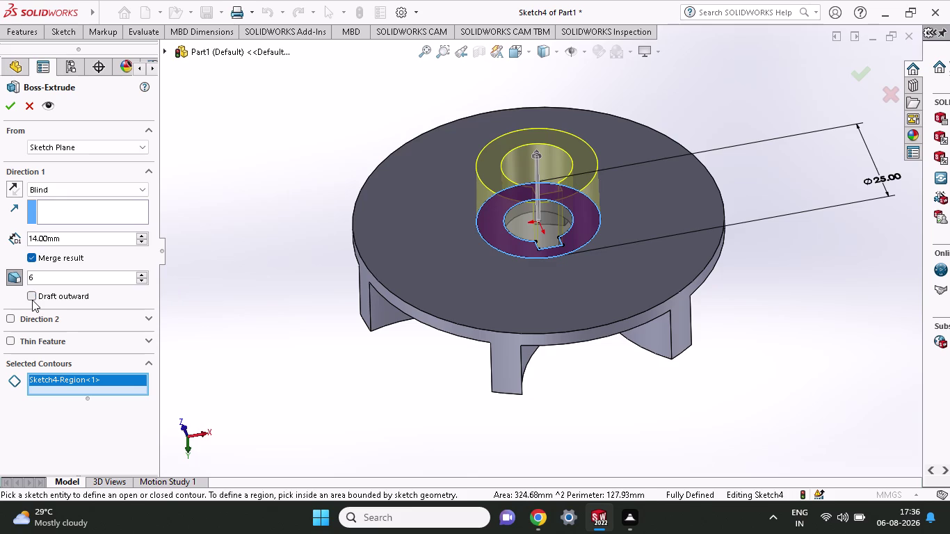
click(38, 296)
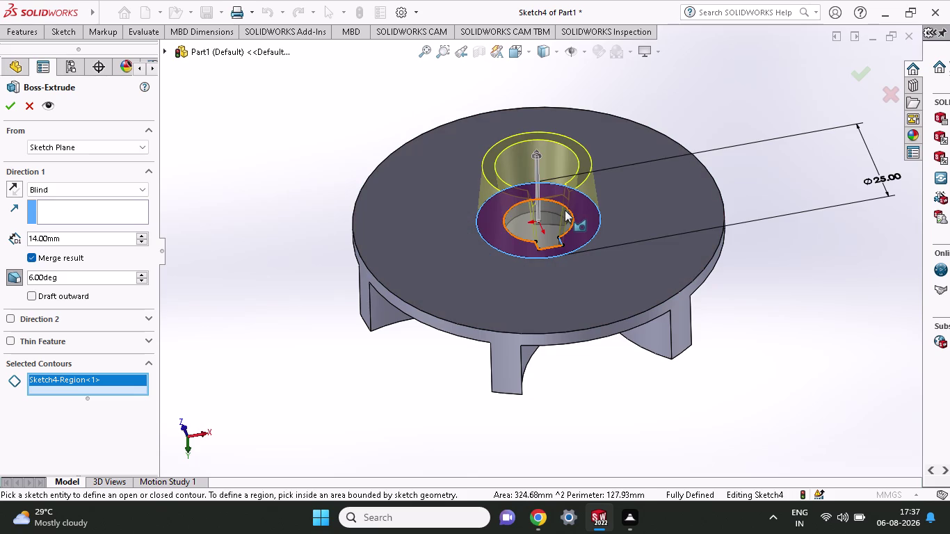
click(7, 272)
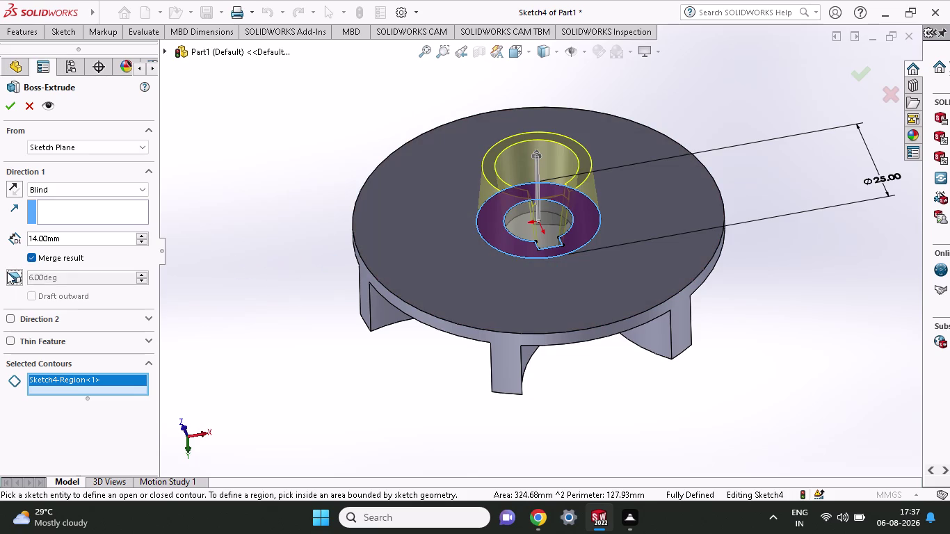
click(2, 106)
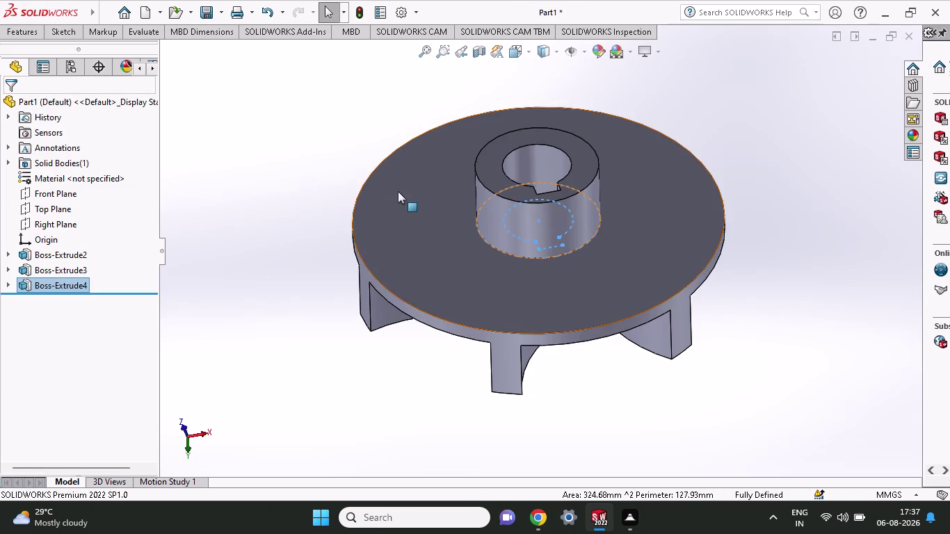
key(ctrl+z)
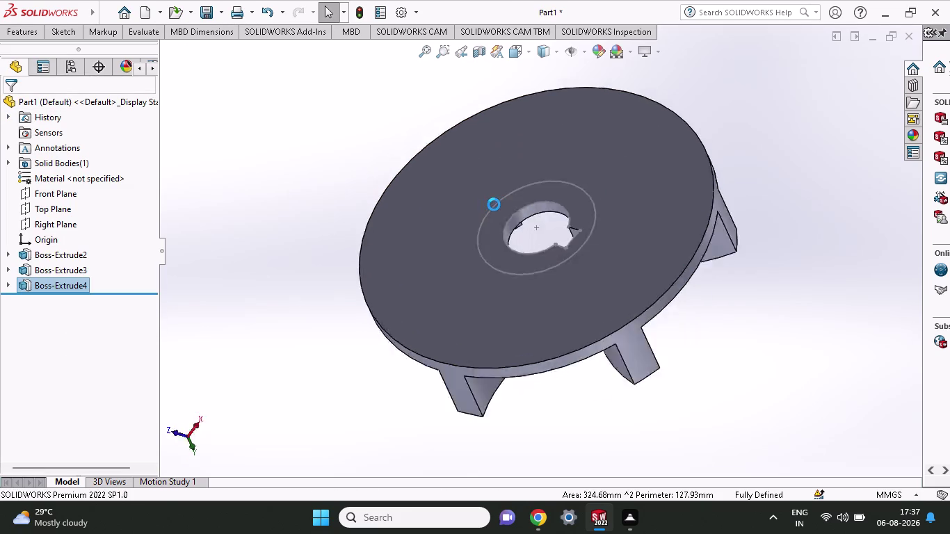
click(36, 28)
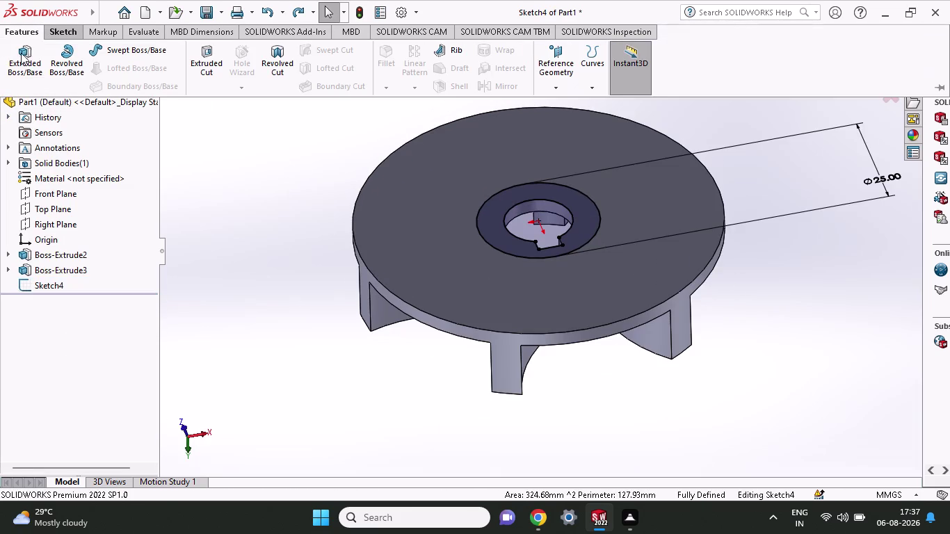
Extrude the hub ring region as a 16 mm Blind boss merged with the disc.
click(21, 60)
click(505, 238)
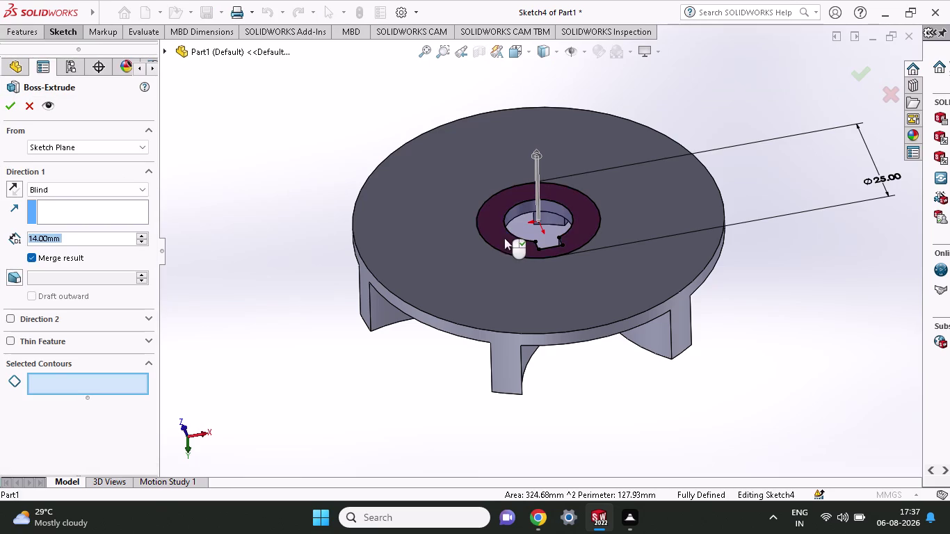
drag(76, 240, 0, 235)
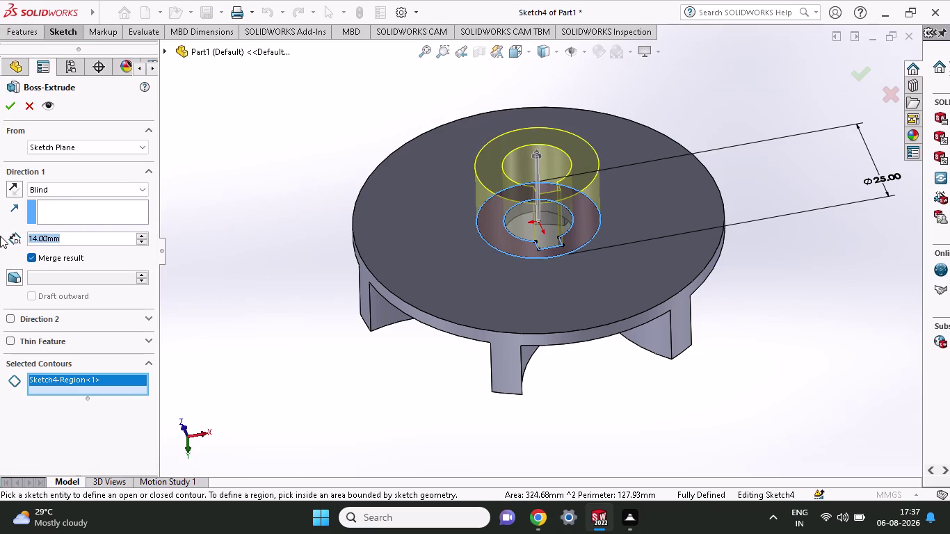
key(1)
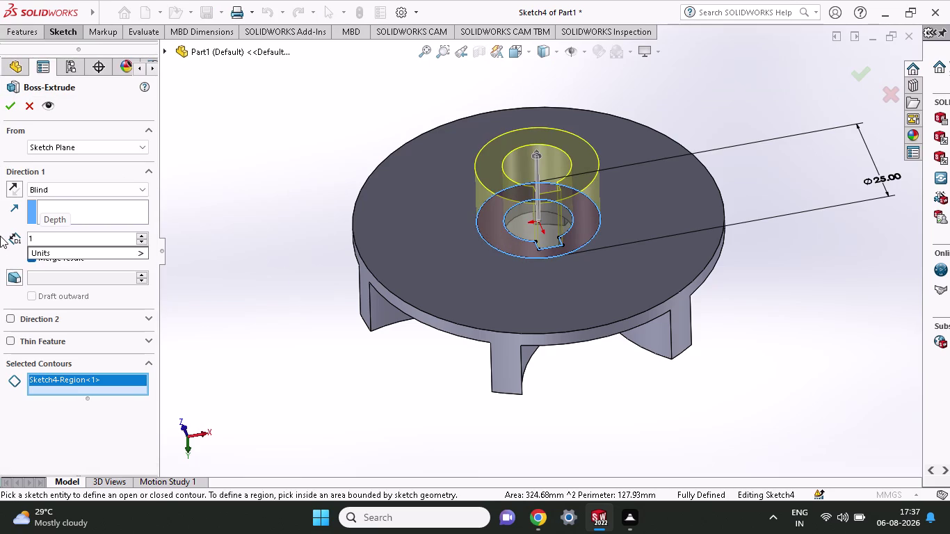
key(6)
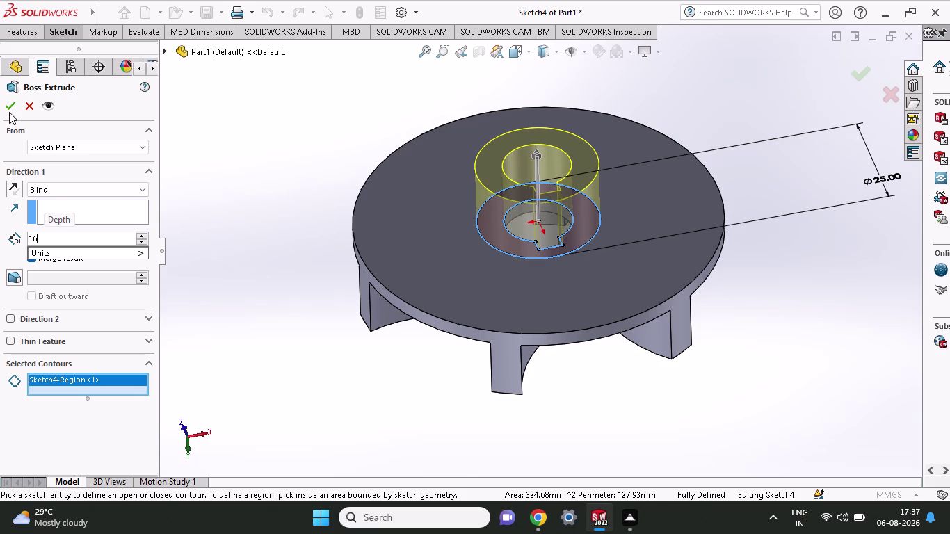
click(9, 110)
click(9, 109)
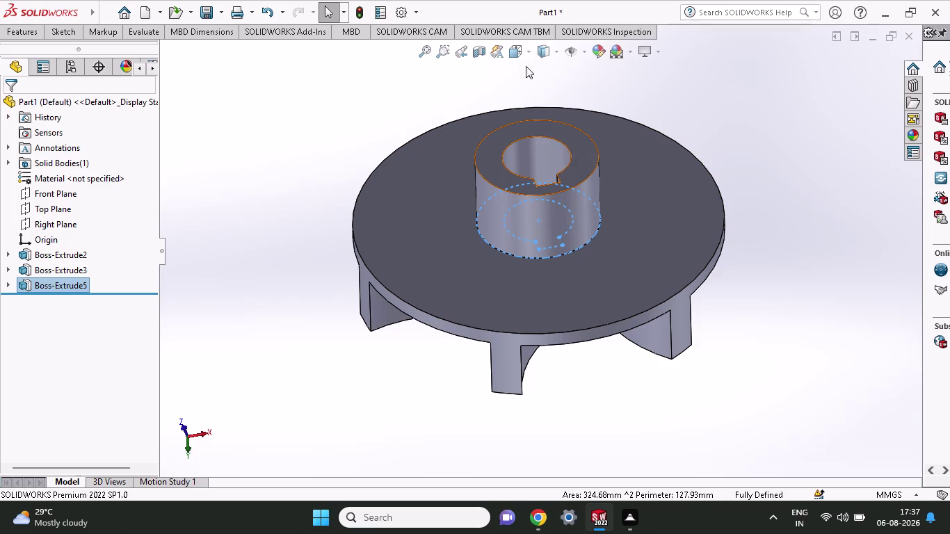
click(21, 30)
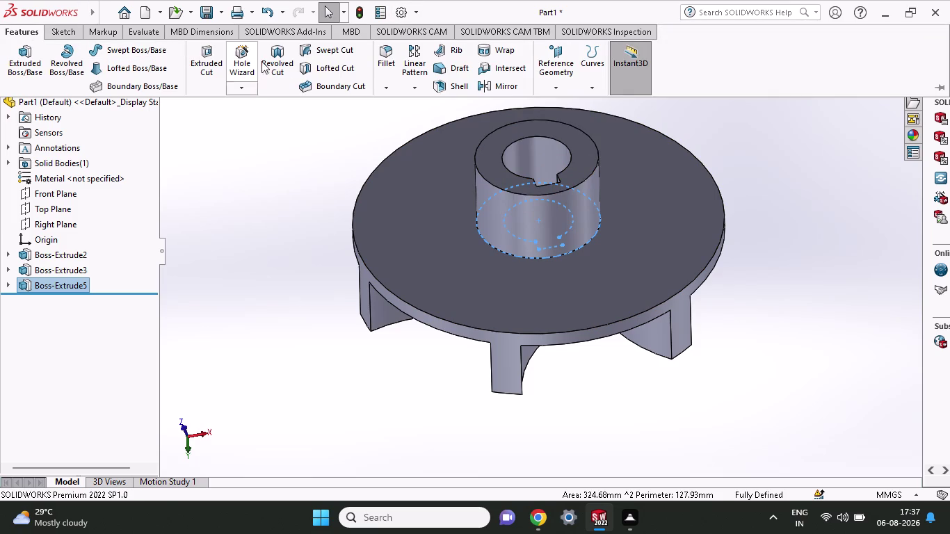
Fillet the circular edge where the hub meets the disc with a 16 mm radius.
click(388, 51)
click(377, 69)
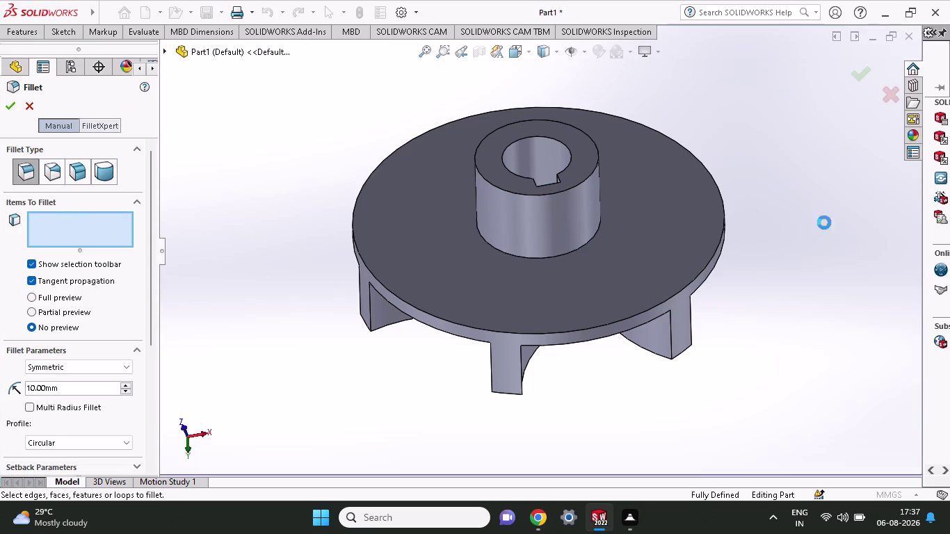
middle_drag(815, 161, 715, 197)
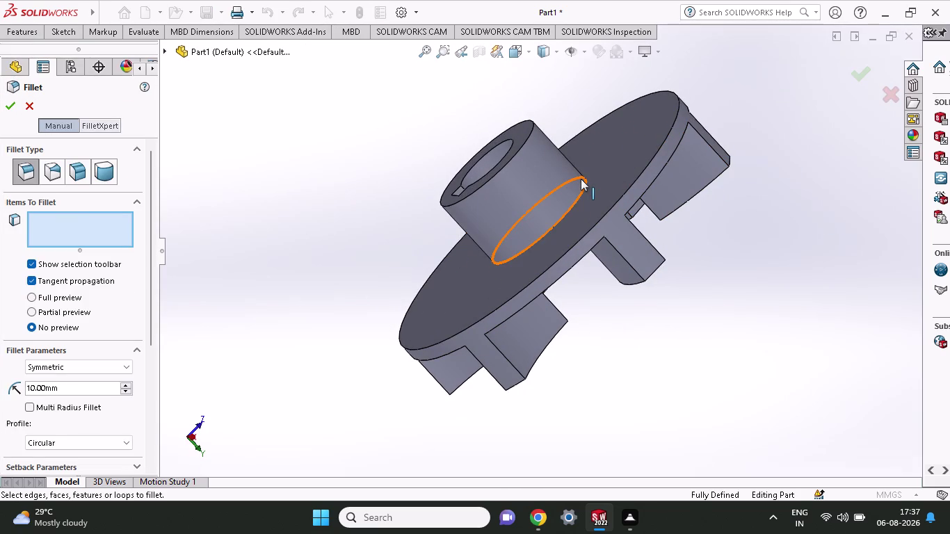
click(583, 188)
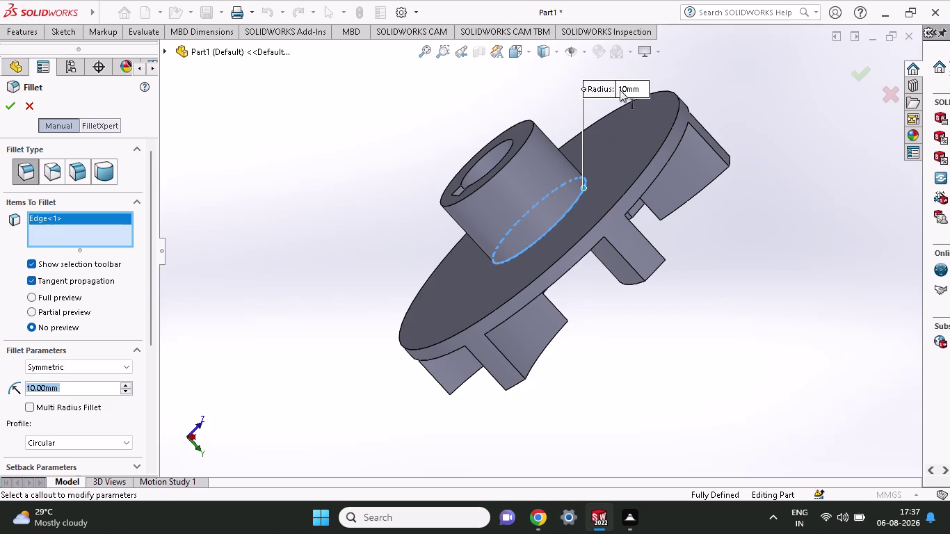
click(634, 87)
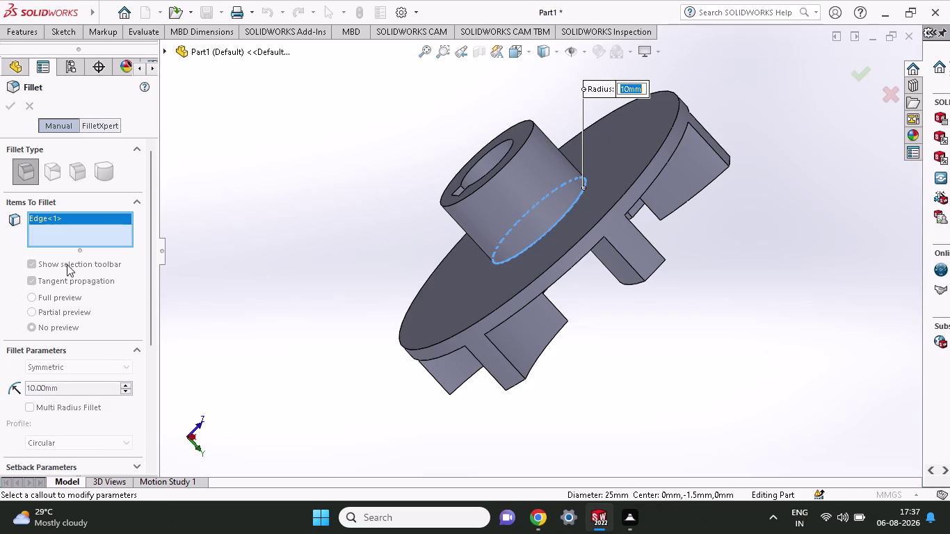
drag(58, 389, 10, 387)
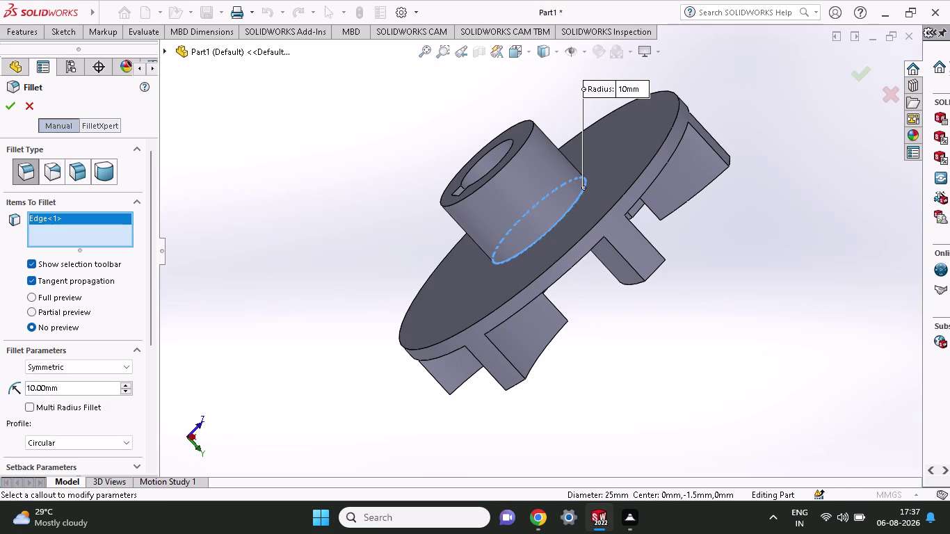
drag(62, 385, 0, 379)
text(1)
text(6)
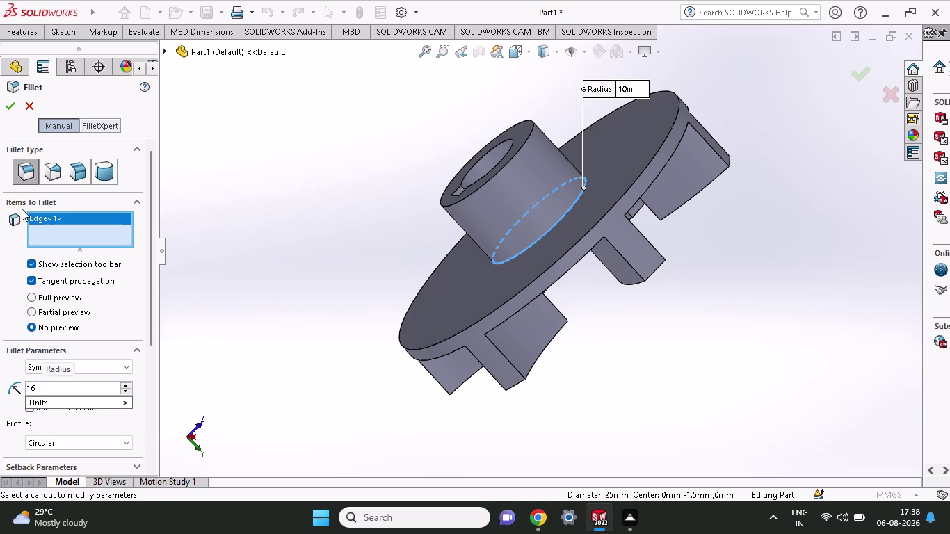
click(14, 105)
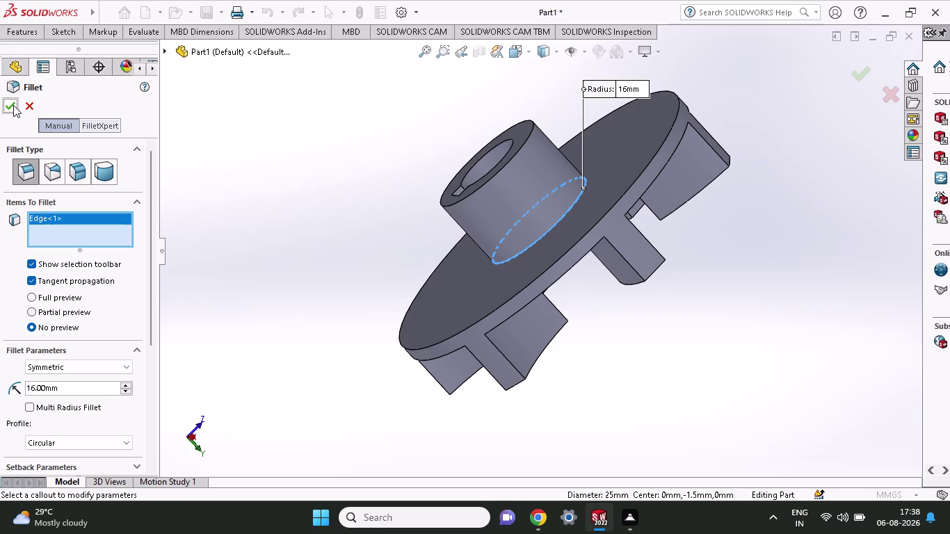
click(13, 105)
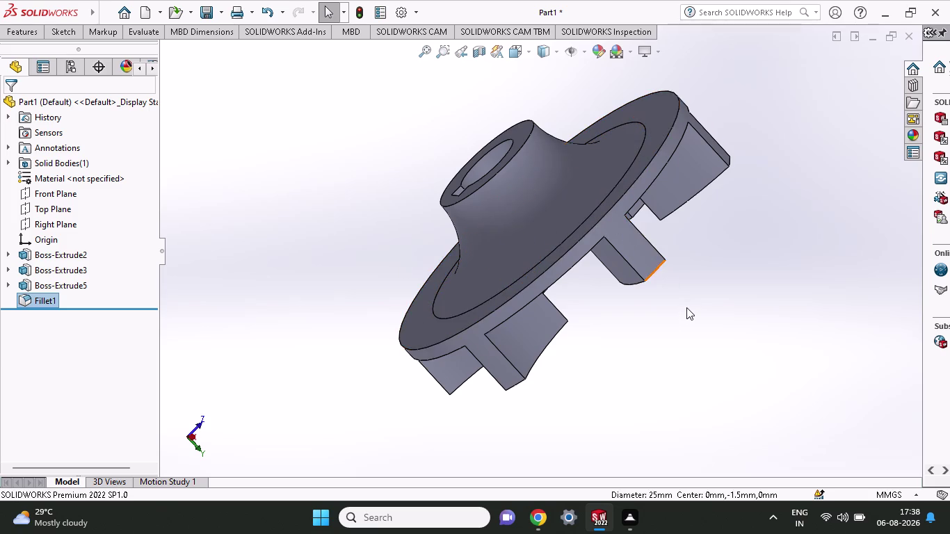
Orbit around the part to inspect the bladed face and fillet, then undo the fillet.
middle_drag(680, 316, 569, 460)
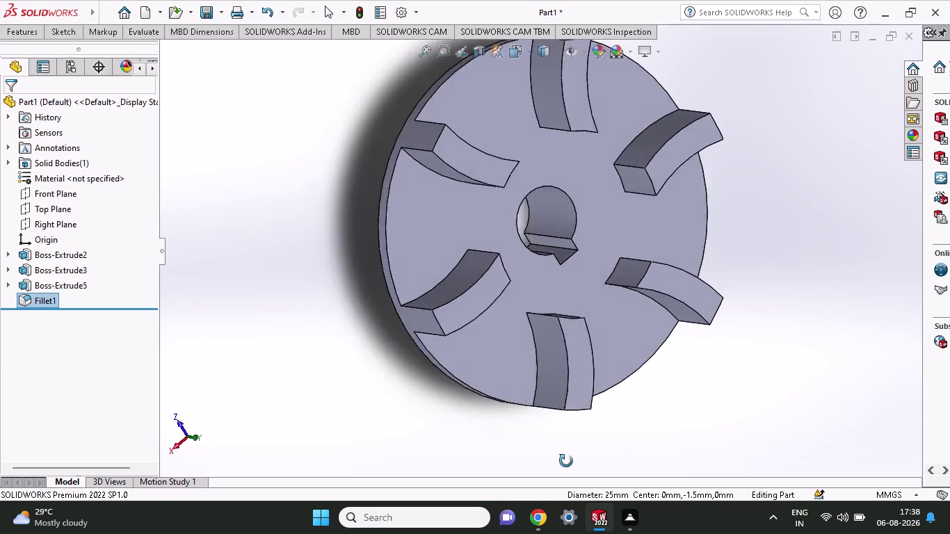
middle_drag(569, 460, 537, 441)
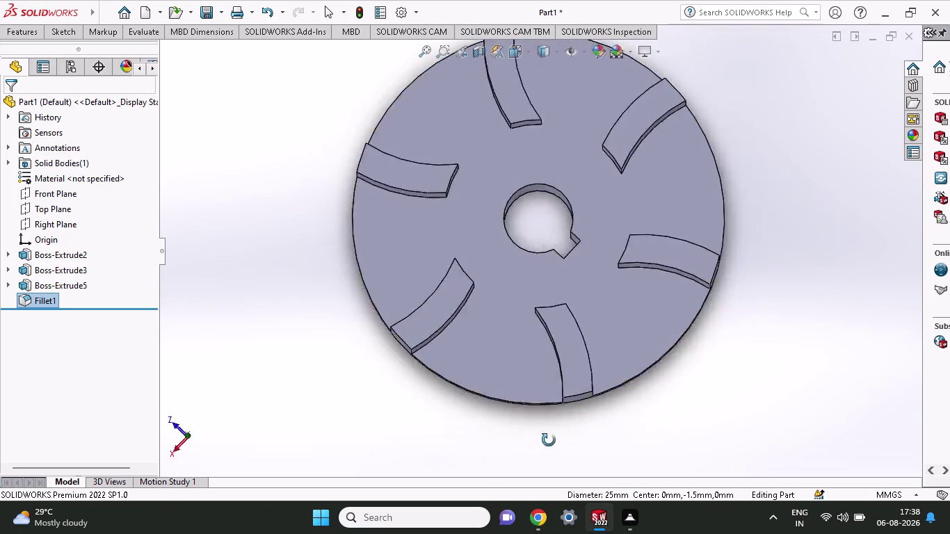
middle_drag(537, 441, 729, 436)
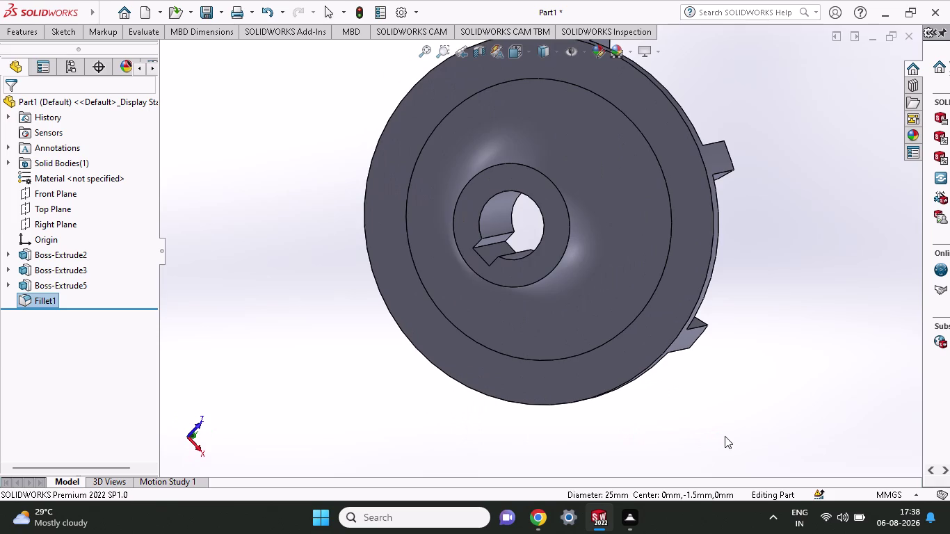
key(ctrl+z)
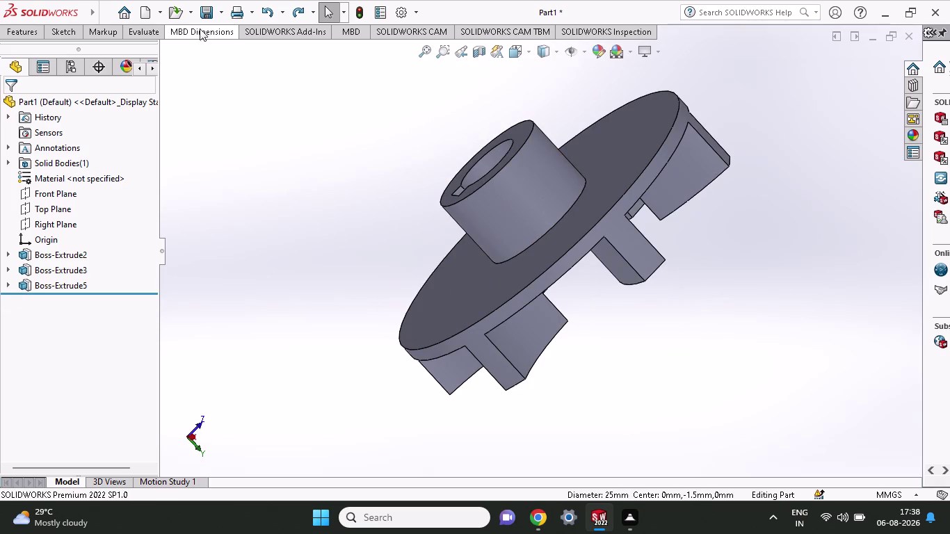
Re-apply a 16 mm fillet to the hub-to-disc circular edge.
click(69, 28)
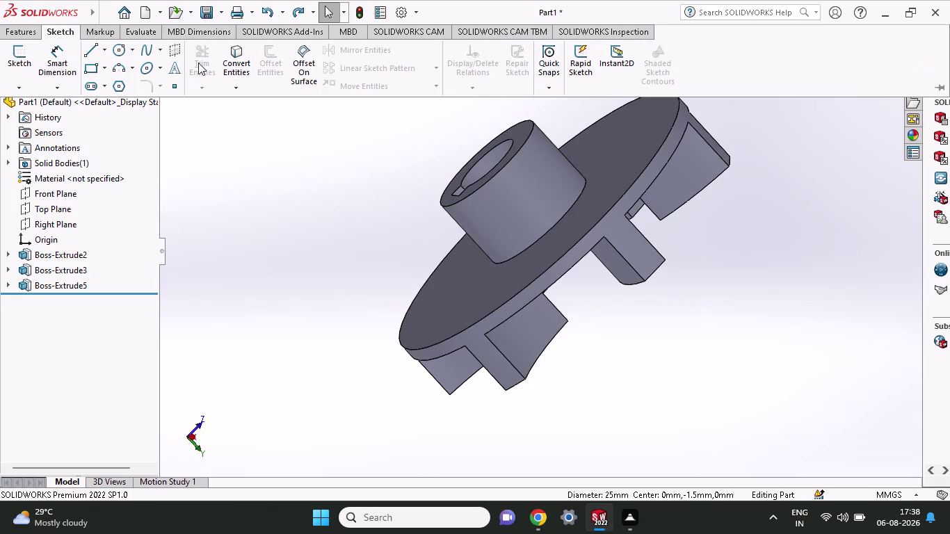
click(100, 30)
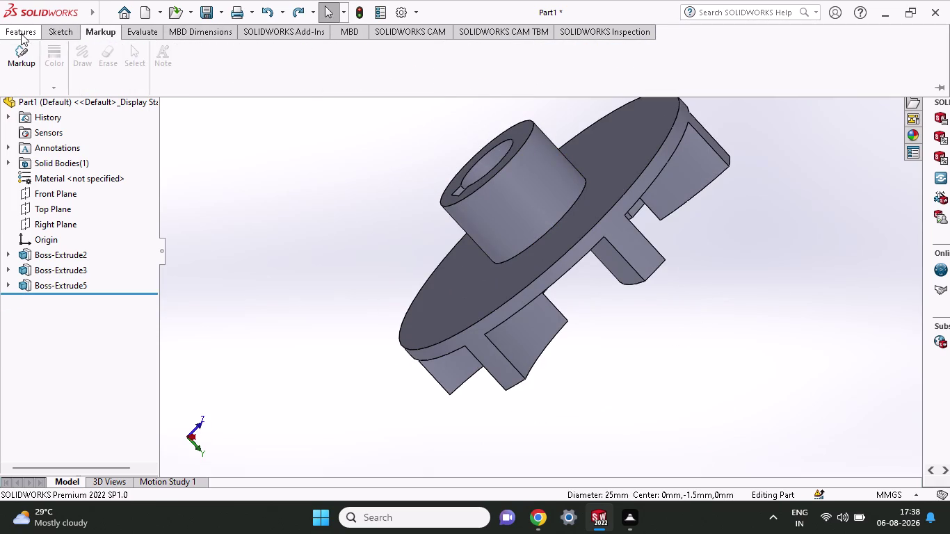
click(21, 32)
click(392, 63)
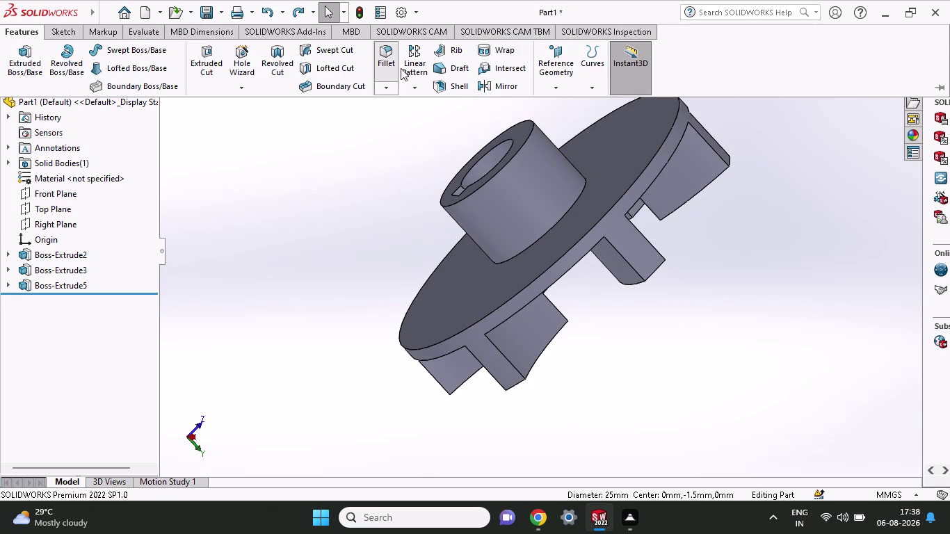
click(384, 59)
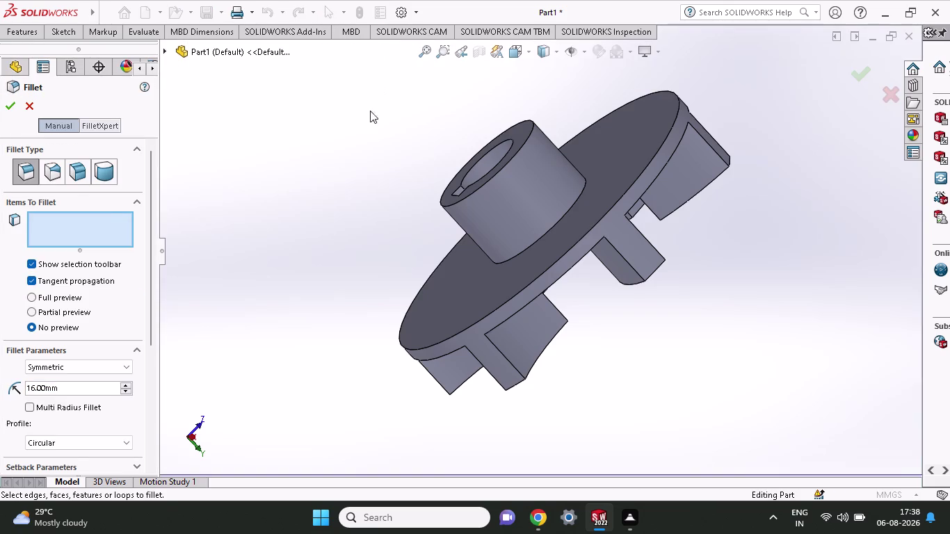
click(46, 265)
click(574, 203)
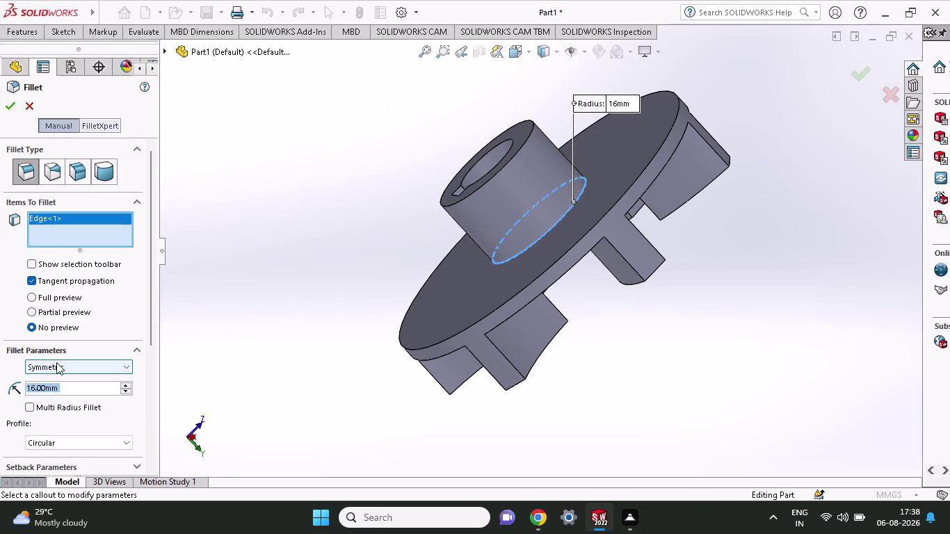
click(6, 110)
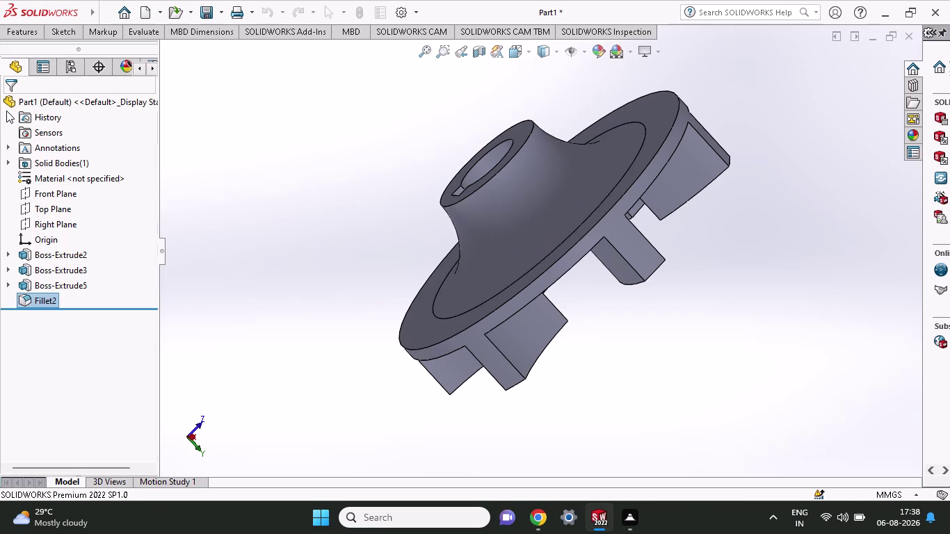
middle_drag(689, 280, 663, 352)
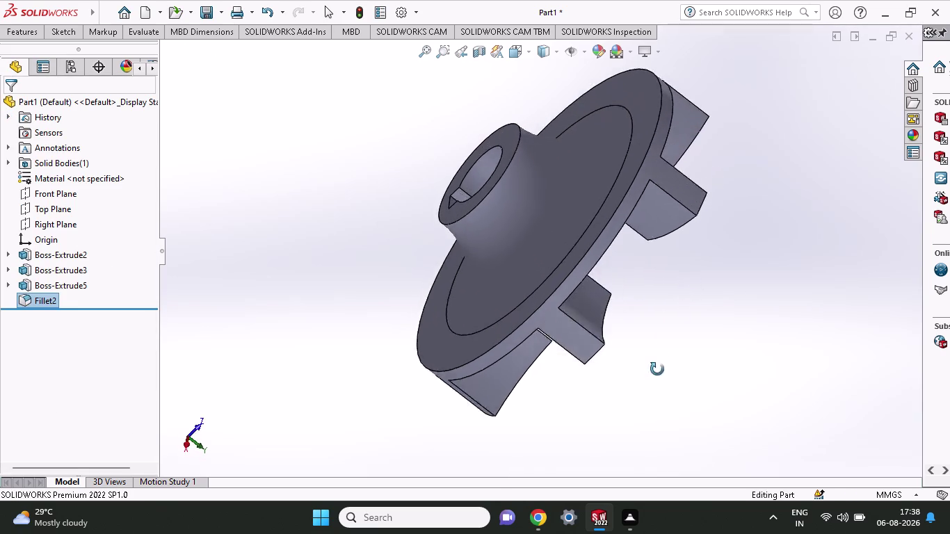
middle_drag(663, 352, 877, 329)
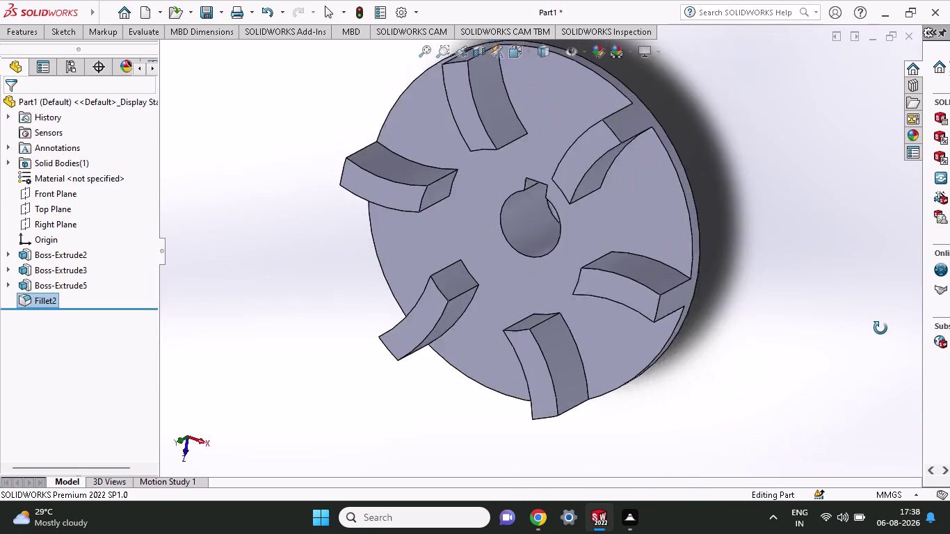
middle_drag(876, 328, 560, 453)
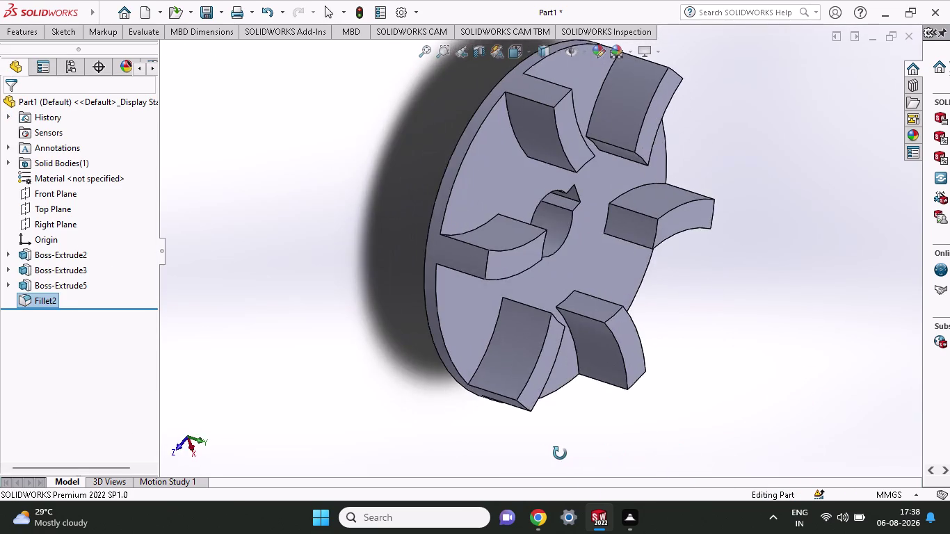
middle_drag(559, 453, 813, 313)
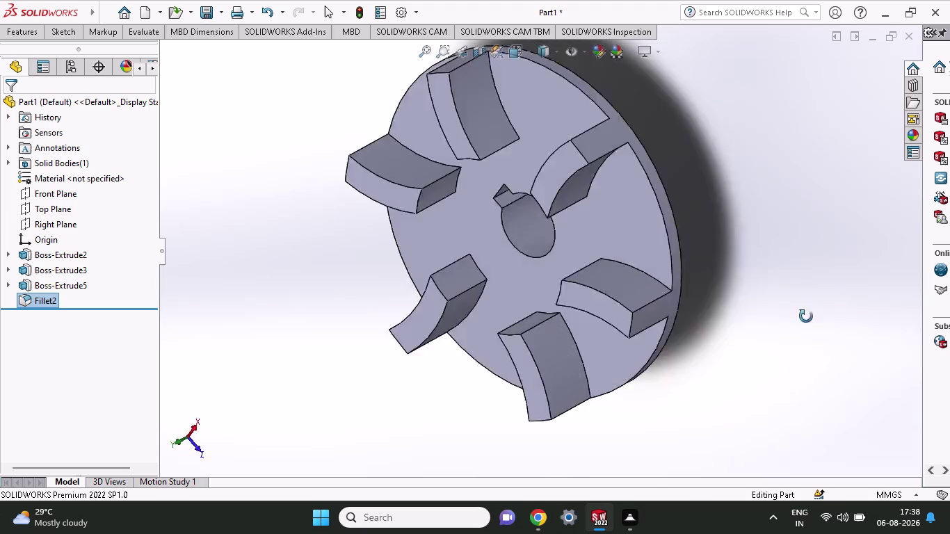
middle_drag(813, 313, 525, 440)
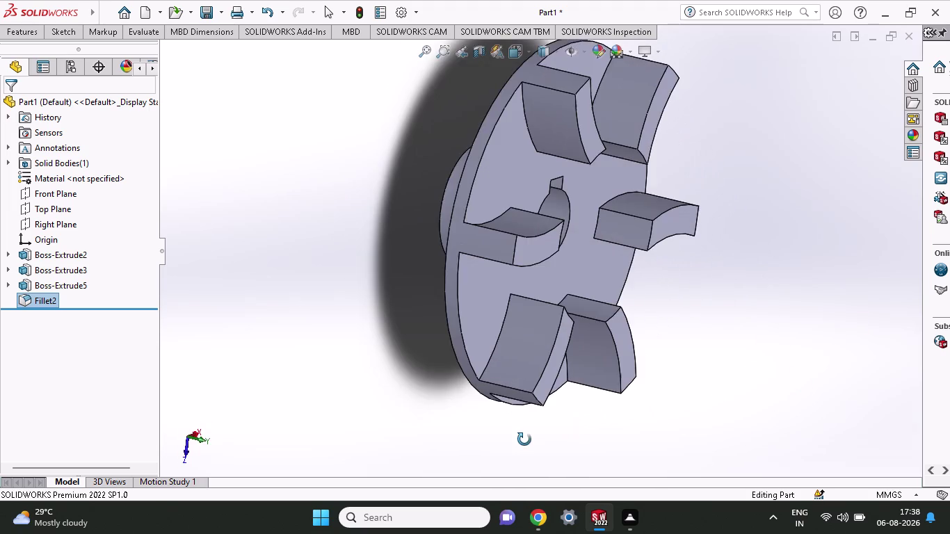
middle_drag(524, 440, 706, 460)
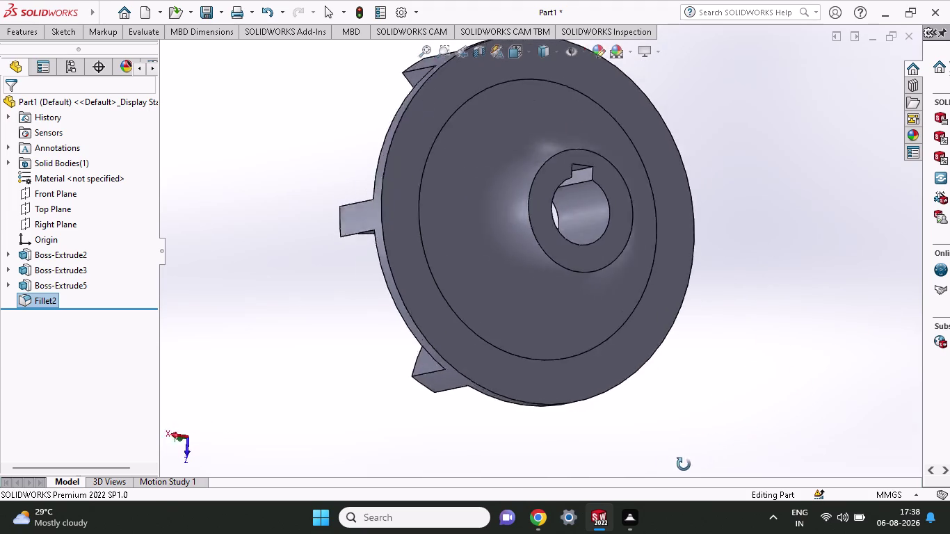
middle_drag(706, 461, 486, 208)
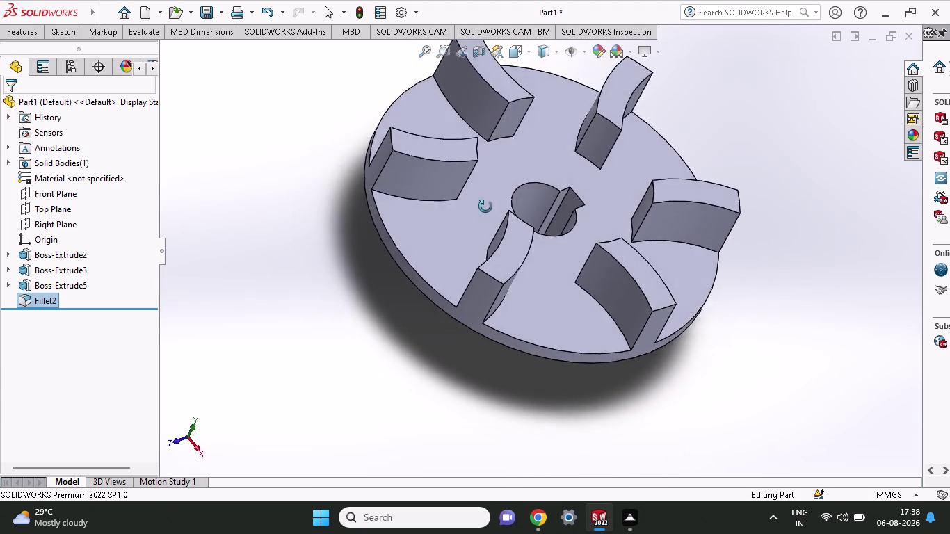
middle_drag(486, 207, 414, 139)
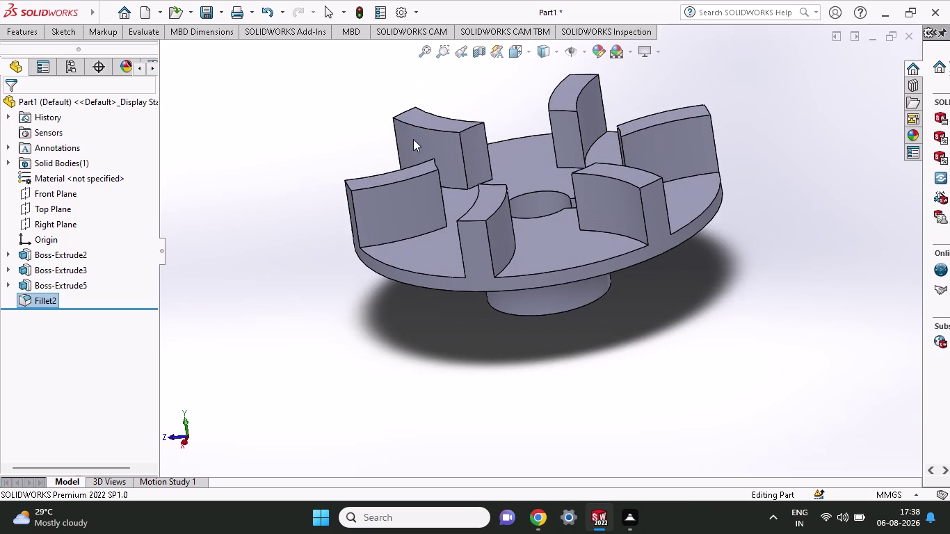